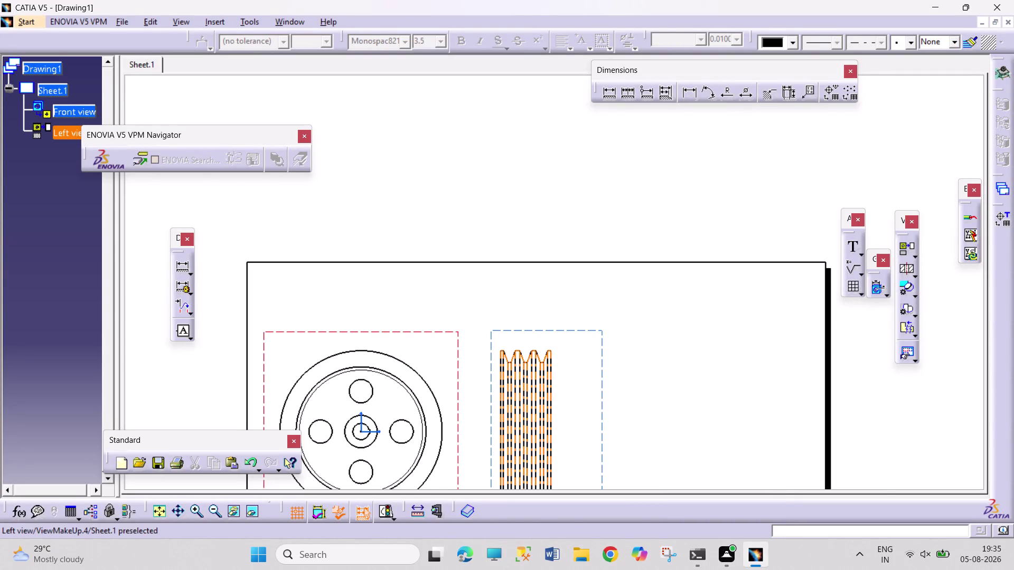
Cut section A-A vertically through the front view centre and place it right of the left view.
middle_drag(649, 431, 655, 312)
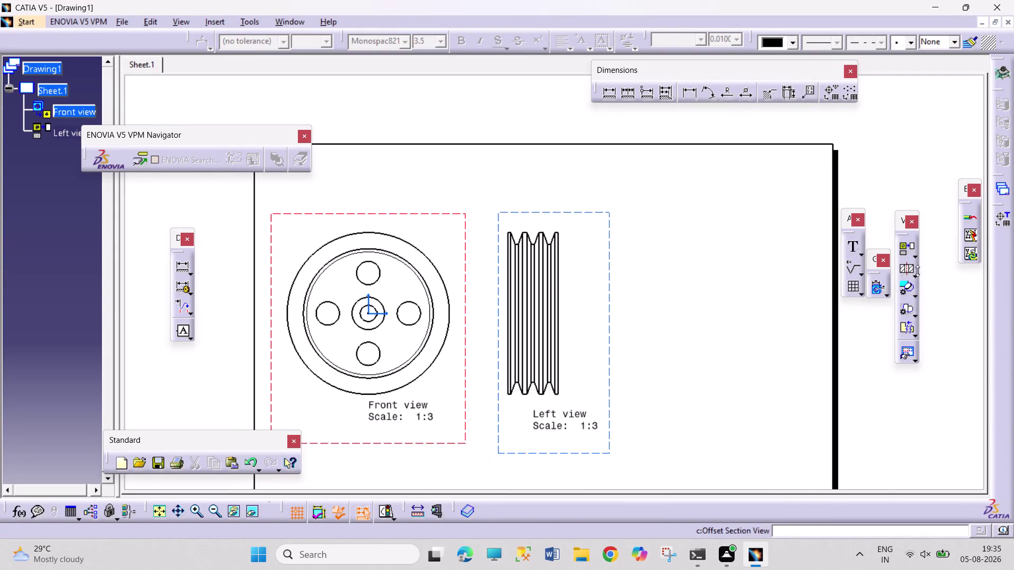
click(906, 268)
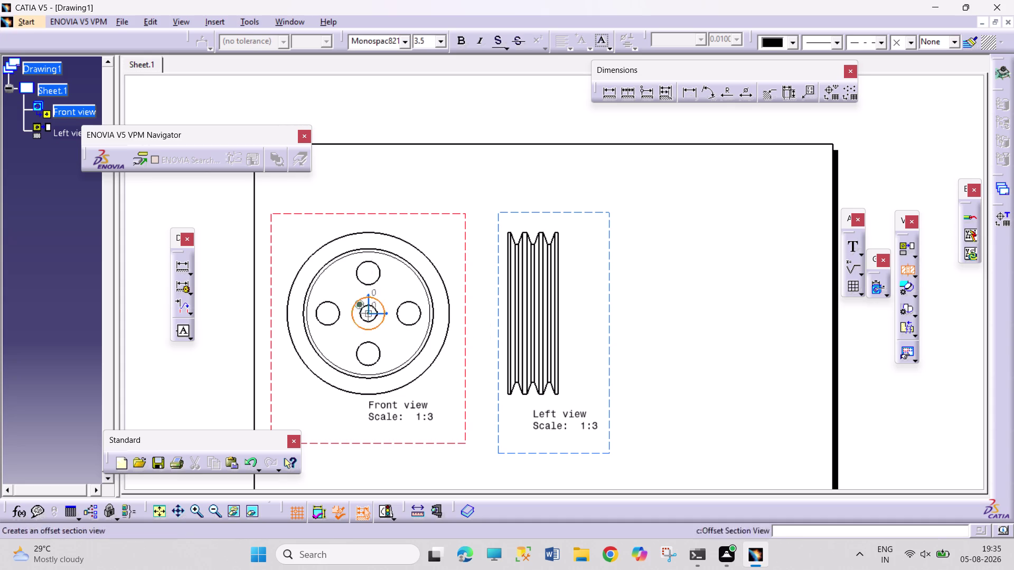
click(368, 184)
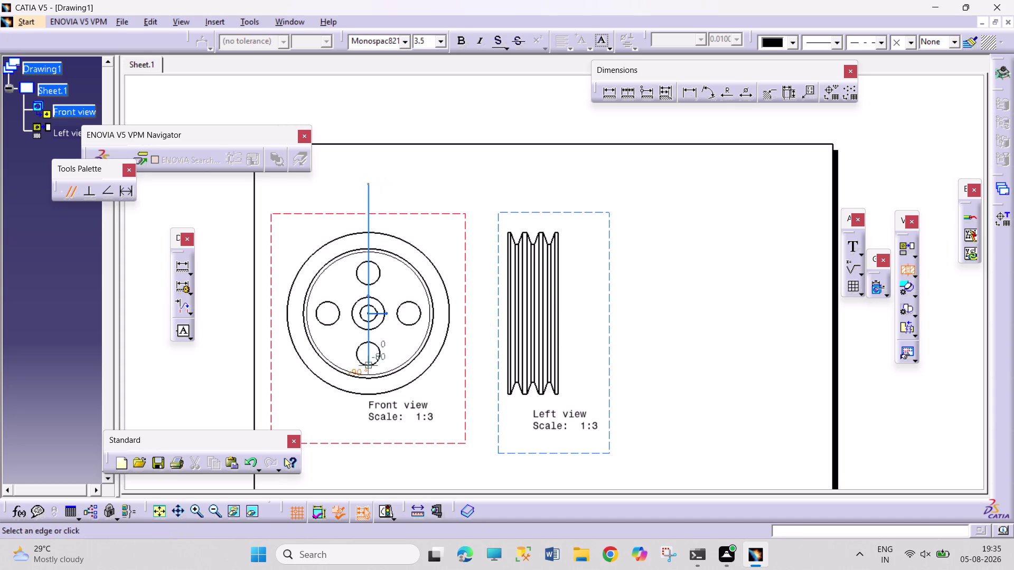
click(367, 438)
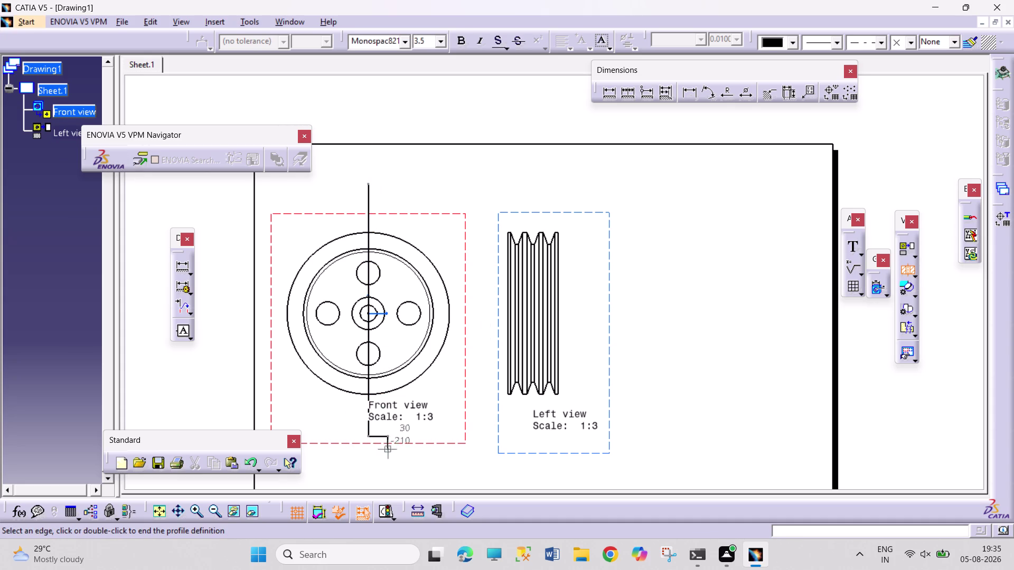
double_click(451, 451)
double_click(451, 450)
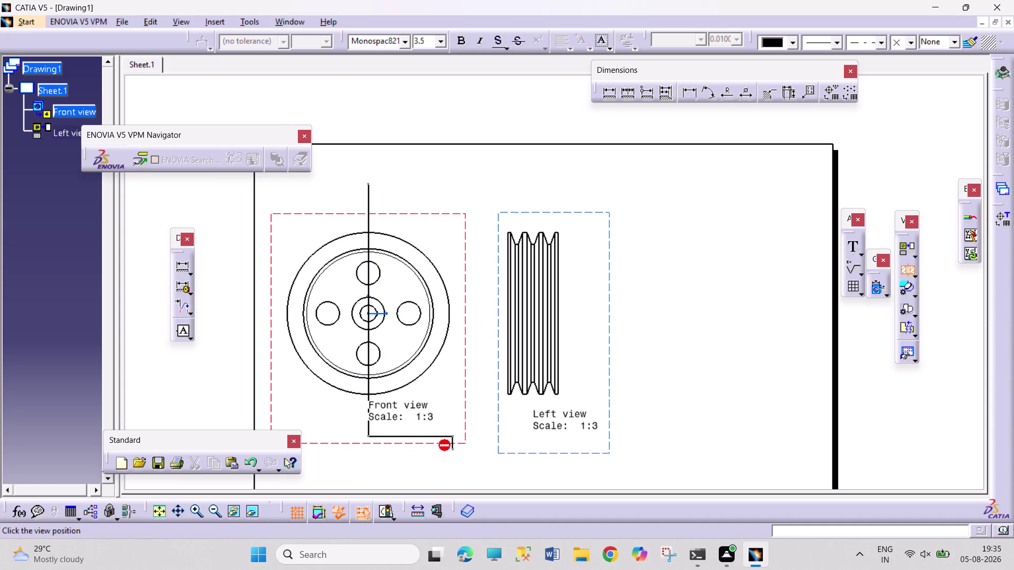
click(659, 446)
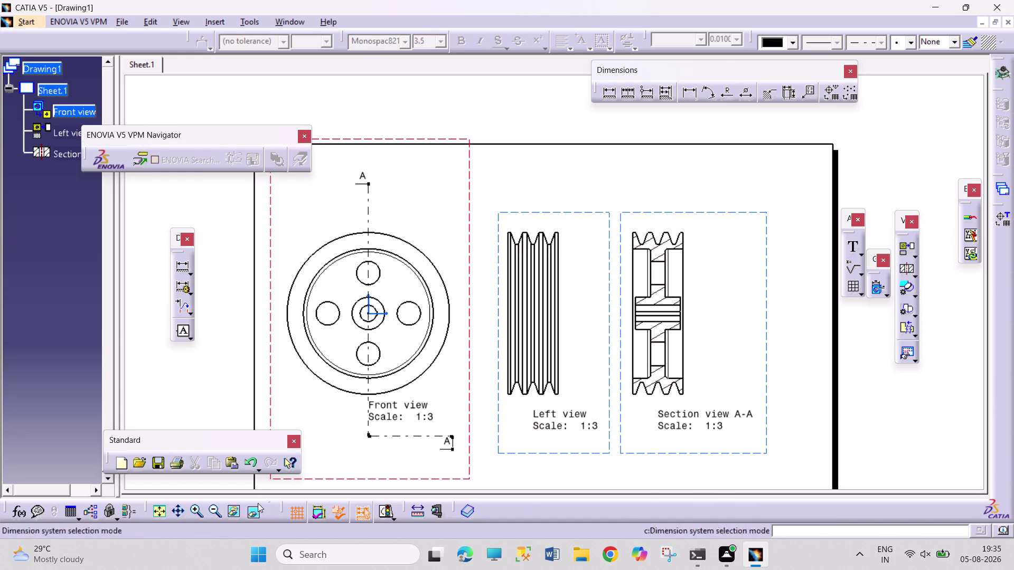
double_click(215, 513)
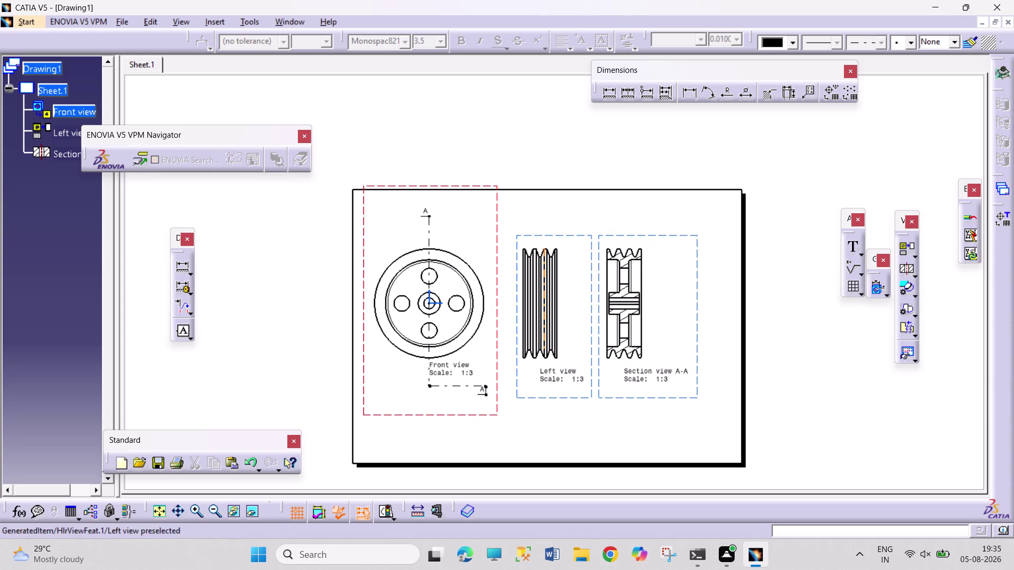
Nudge the left view and move section view A-A further right.
drag(553, 236, 553, 233)
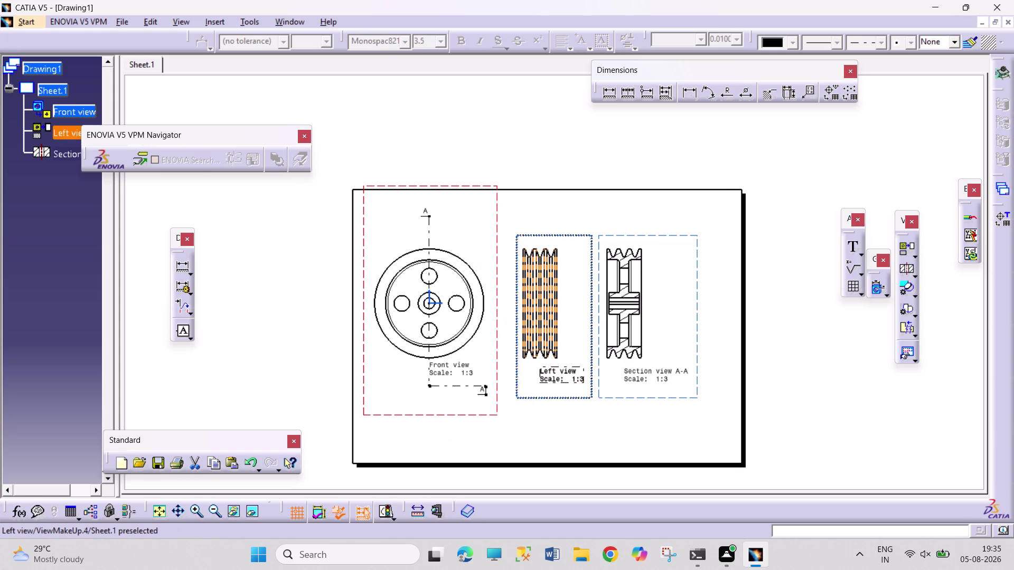
drag(553, 233, 555, 227)
drag(673, 235, 677, 230)
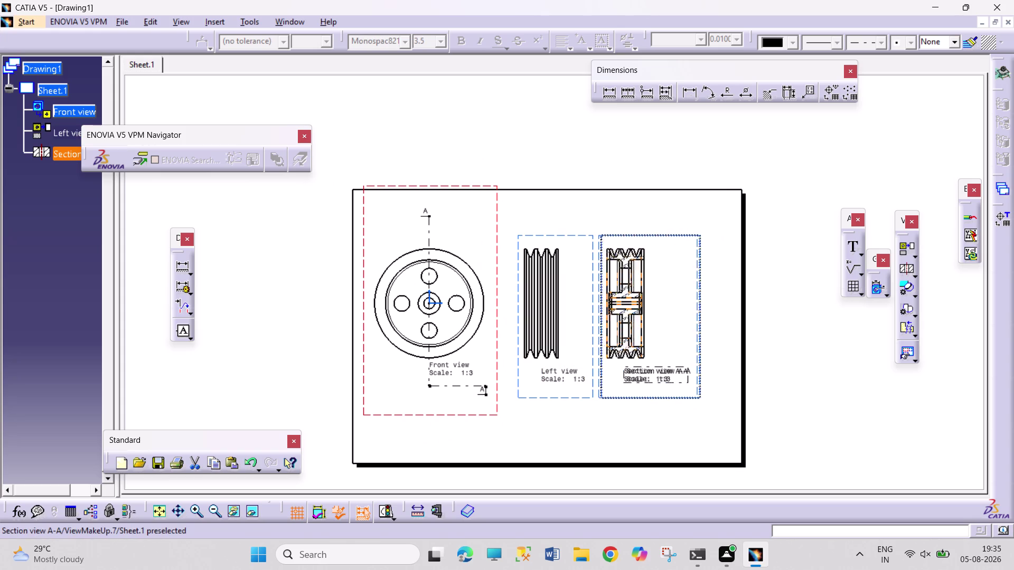
drag(677, 230, 700, 232)
click(811, 411)
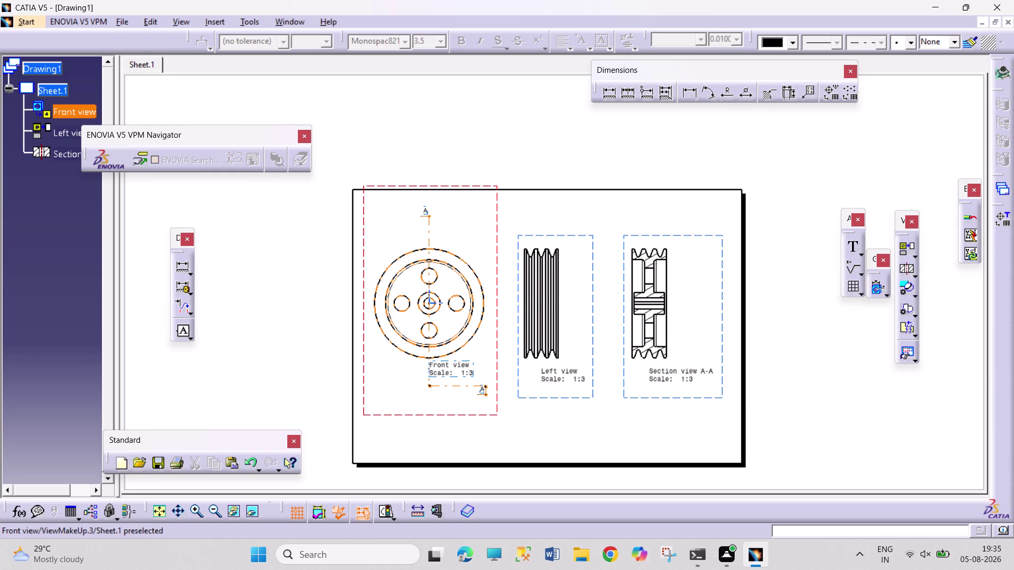
Raise the front view and reposition the A-A cutting line callout label.
drag(466, 182, 470, 173)
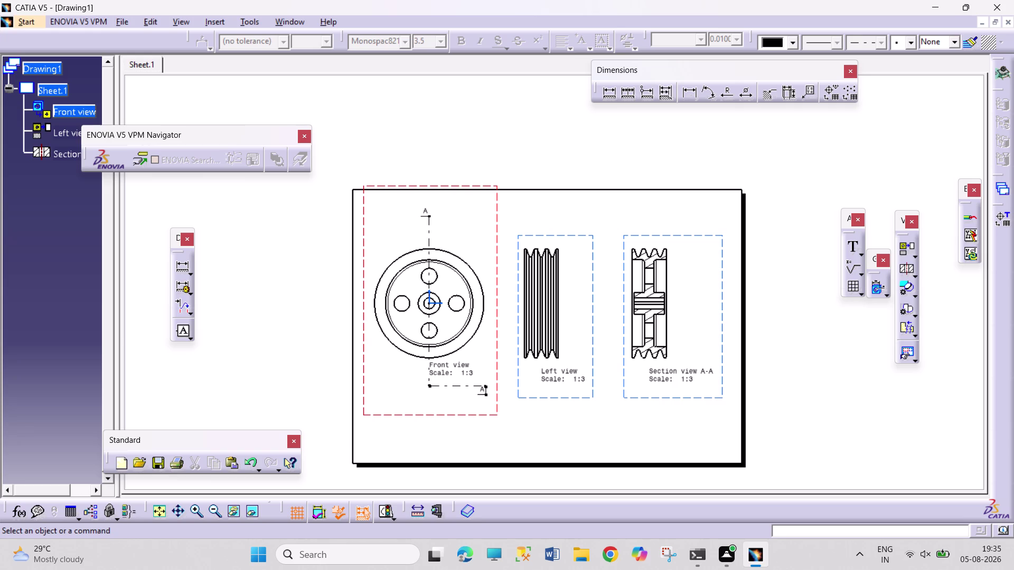
drag(461, 184, 464, 166)
drag(428, 194, 428, 208)
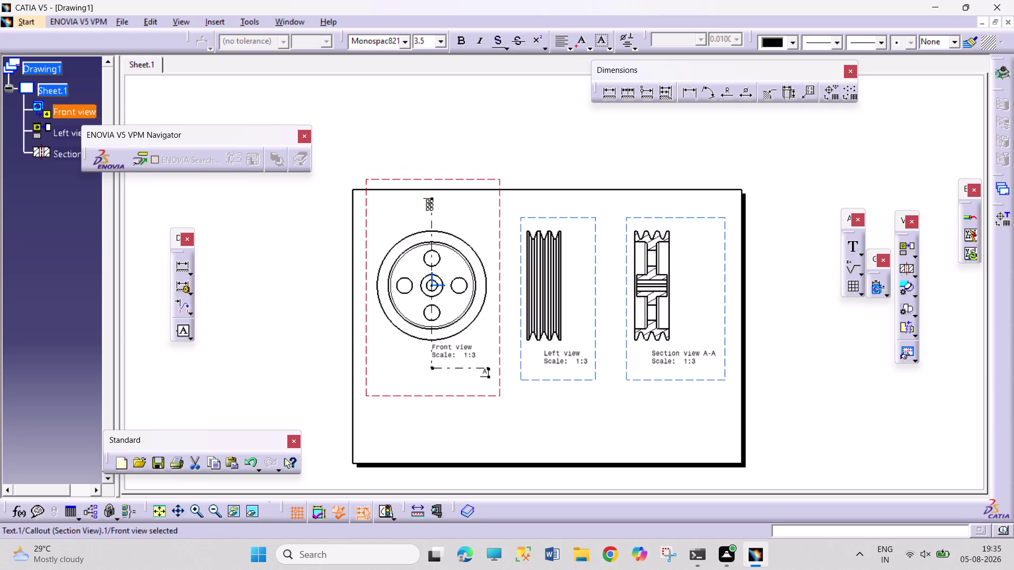
drag(427, 208, 427, 209)
click(553, 155)
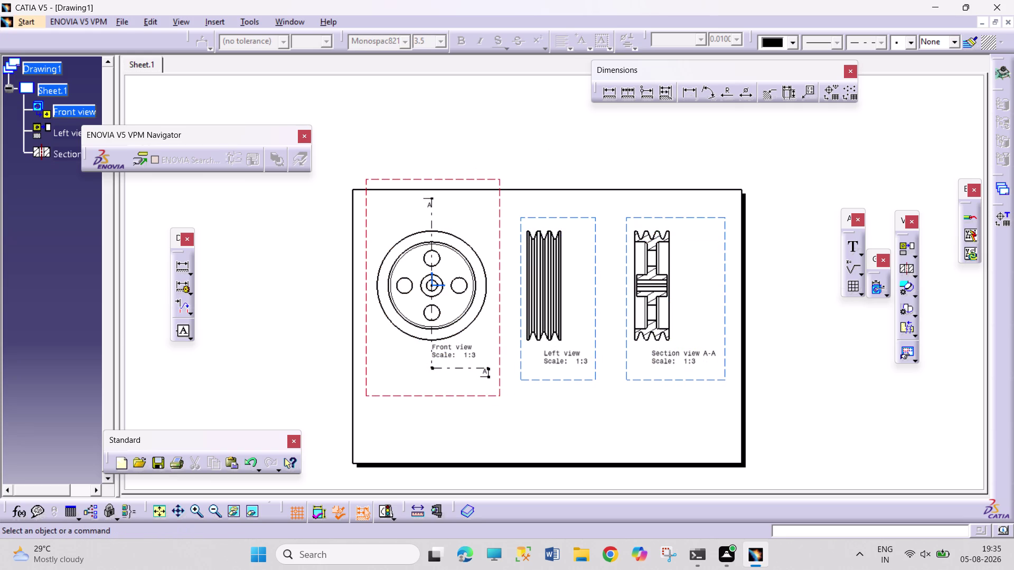
drag(430, 202, 430, 217)
click(569, 144)
drag(430, 196, 432, 209)
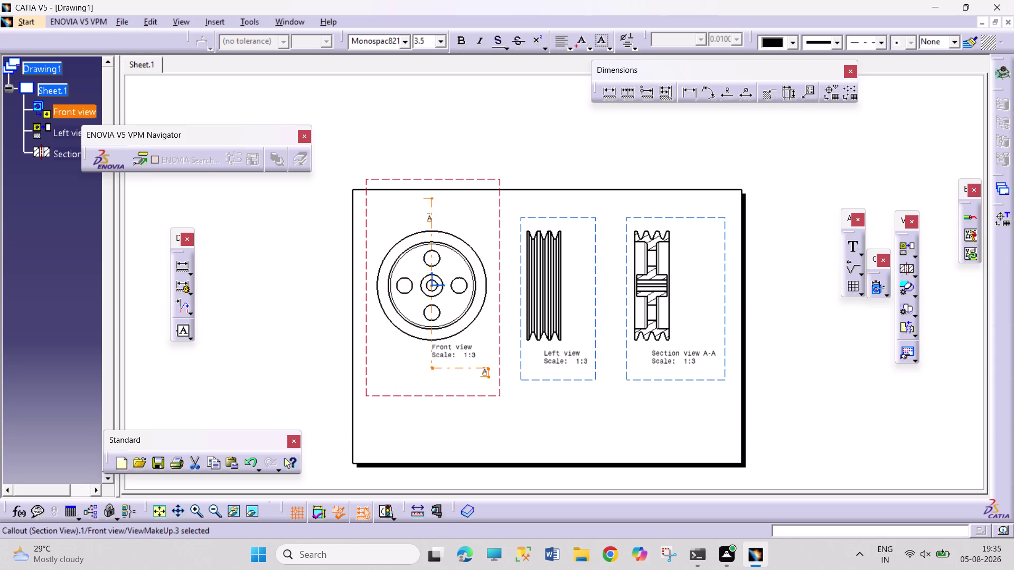
drag(433, 198, 432, 214)
drag(432, 214, 440, 208)
click(556, 134)
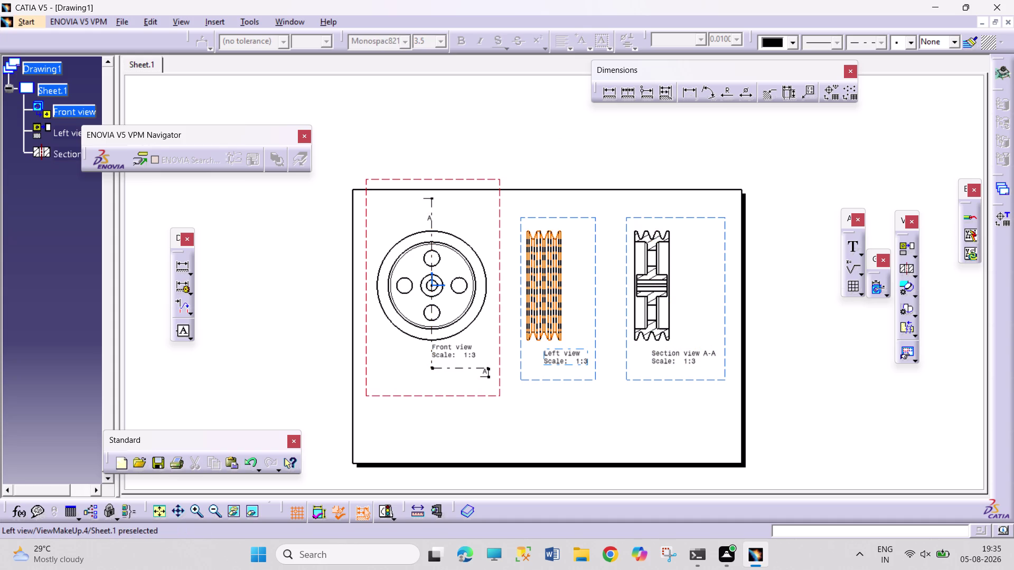
drag(490, 181, 490, 174)
click(603, 159)
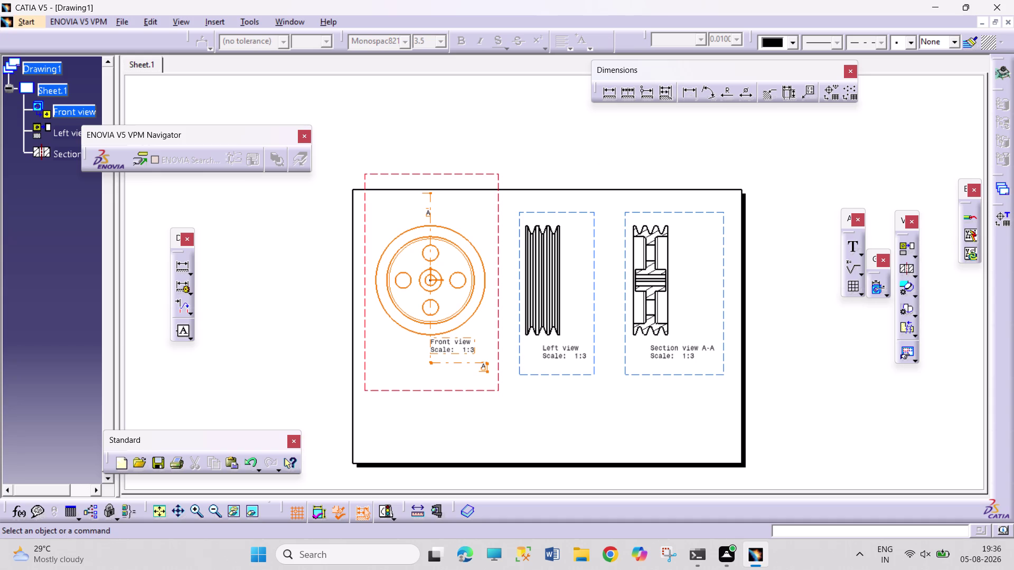
Undo repeatedly (Ctrl+Z) back to before section view A-A existed.
key(ctrl+z)
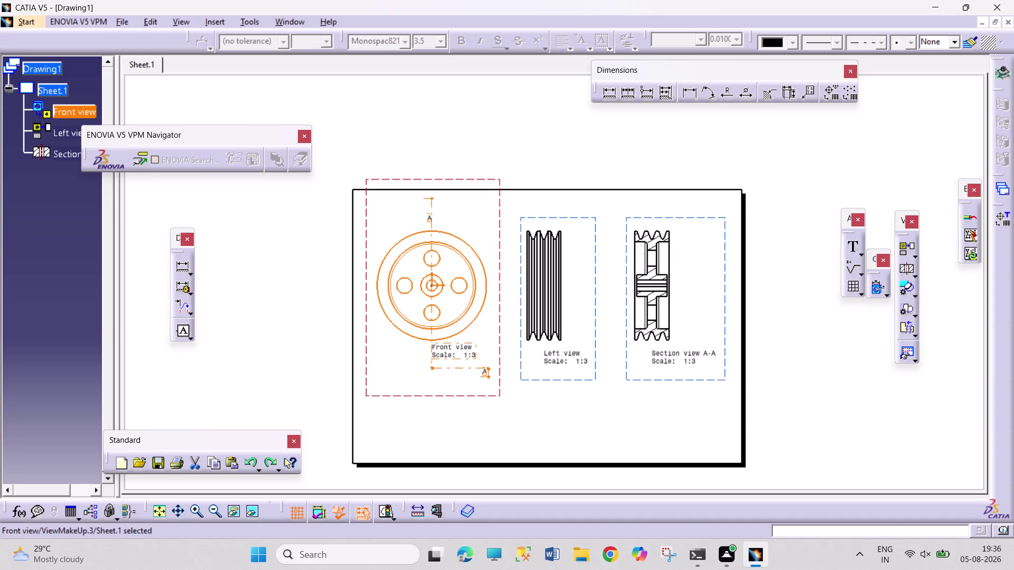
key(ctrl+z)
key(ctrl+z)
key(ctrl+z)
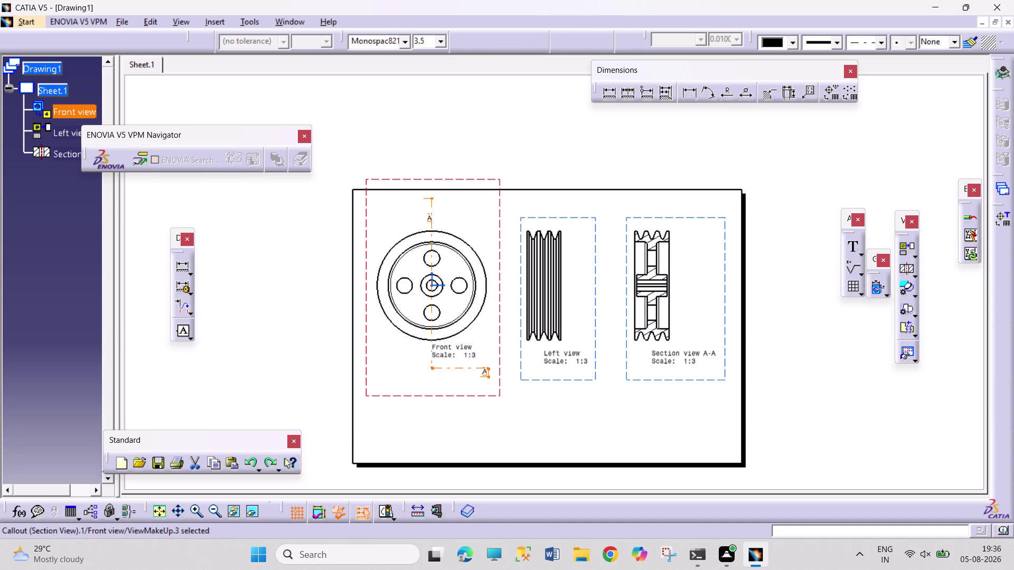
key(ctrl+z)
key(ctrl+z)
key(ctrl+z)
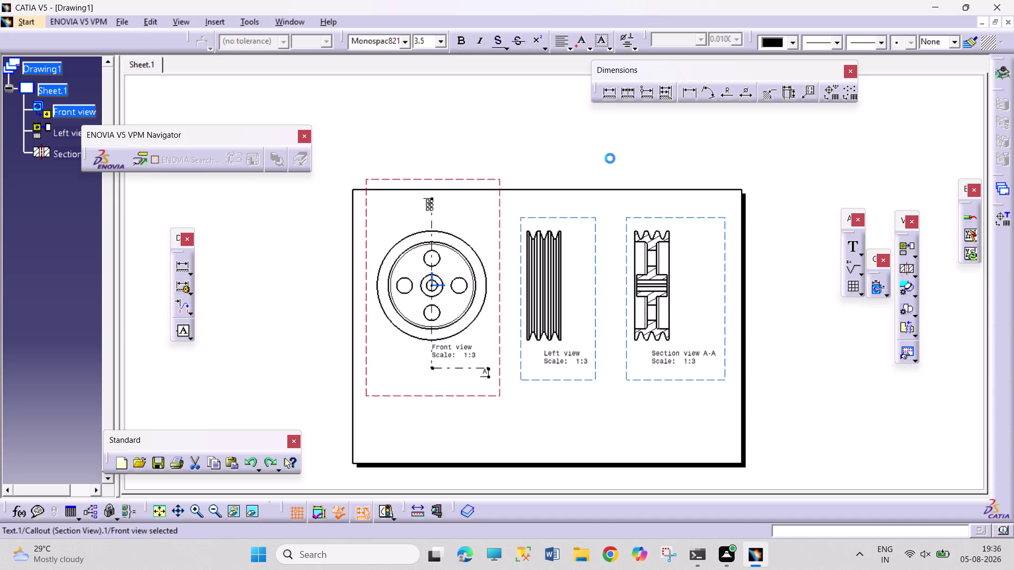
key(ctrl+z)
key(ctrl+z)
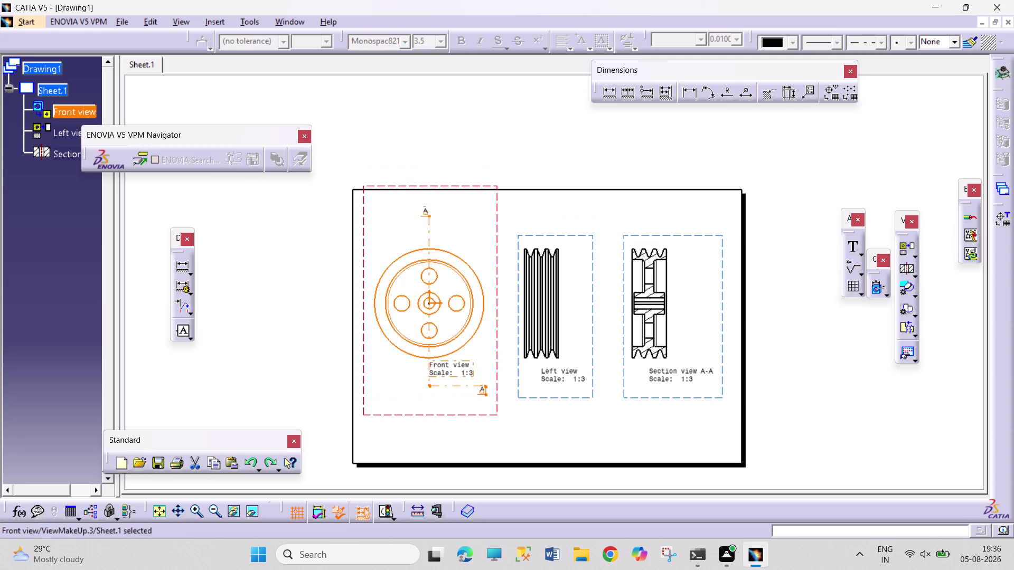
key(ctrl+z)
key(ctrl+z)
key(ctrl+z)
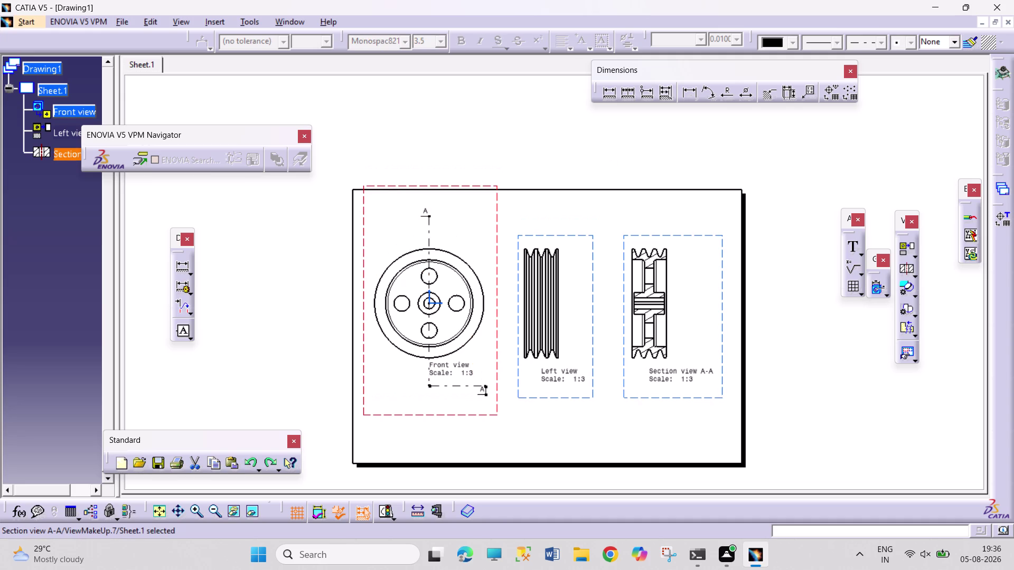
key(ctrl+z)
key(ctrl+z)
key(ctrl+z)
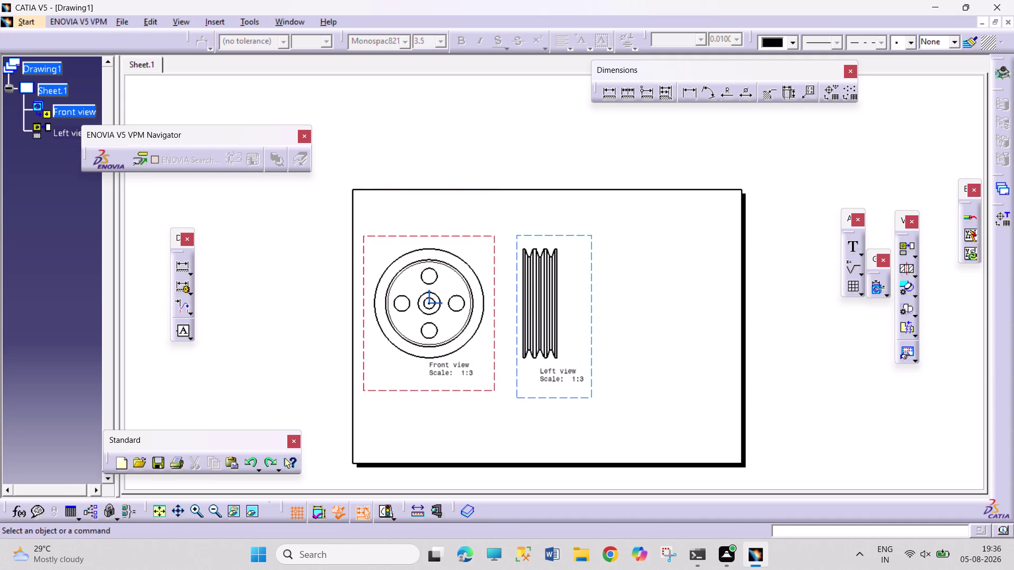
Move both views up, then redo the vertical A-A cut and place it beside the left view.
drag(465, 237, 464, 210)
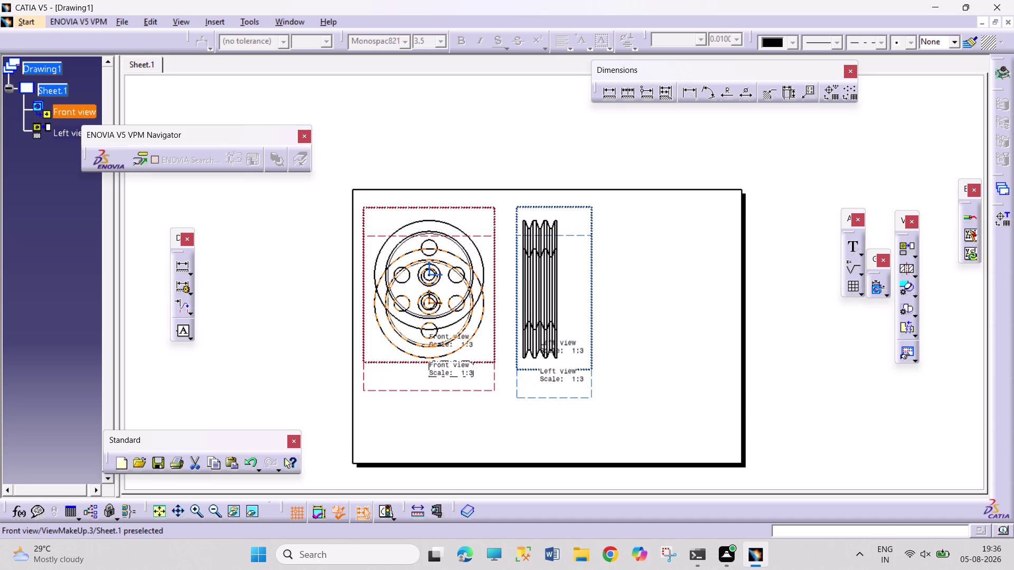
drag(464, 210, 464, 208)
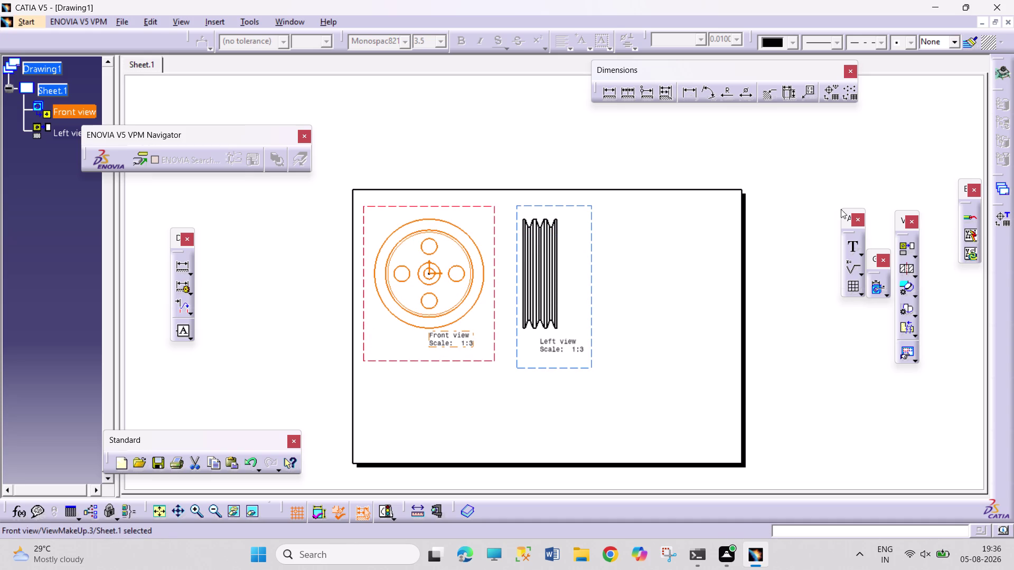
click(907, 266)
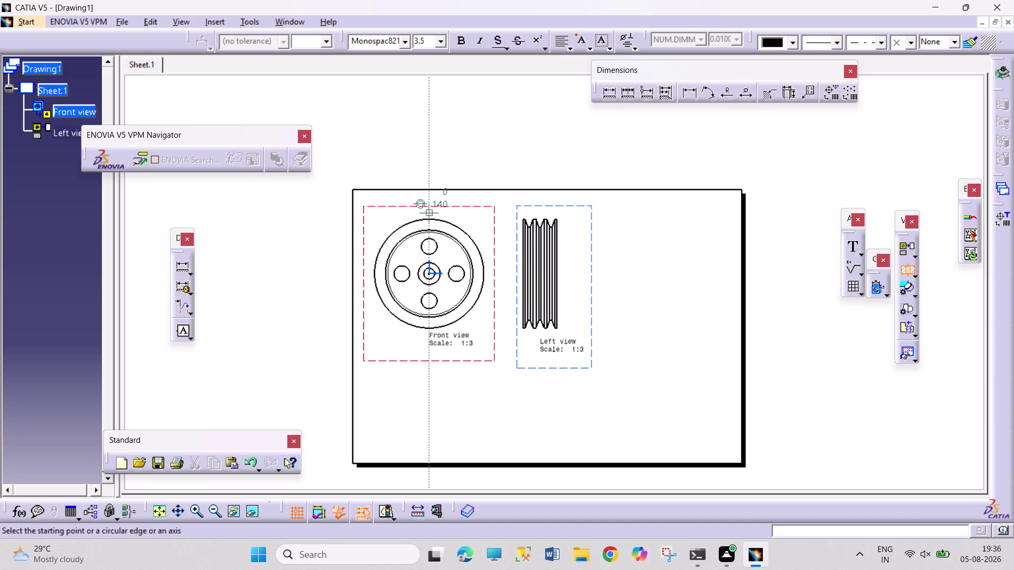
drag(431, 211, 432, 216)
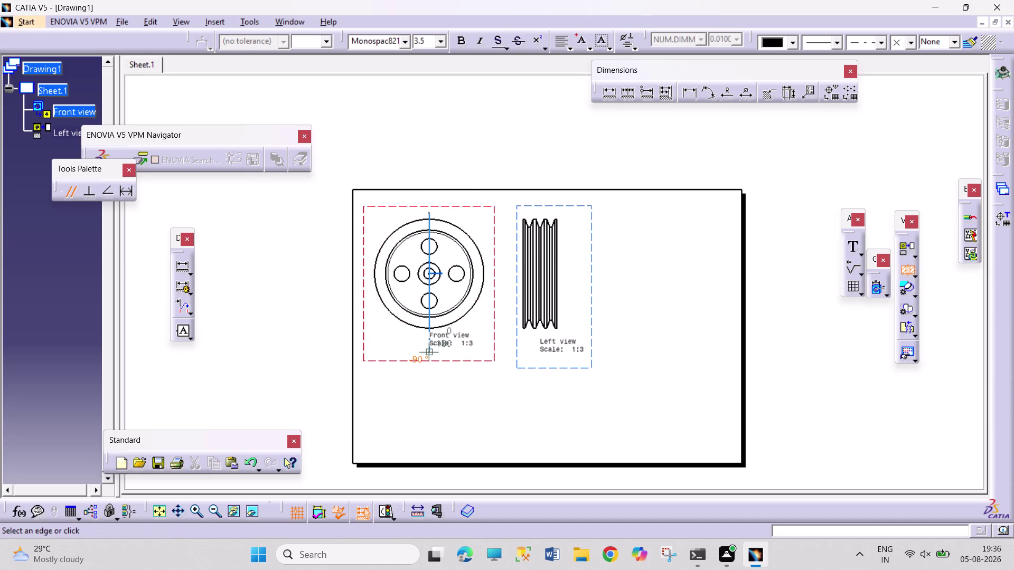
drag(428, 346, 435, 349)
double_click(474, 353)
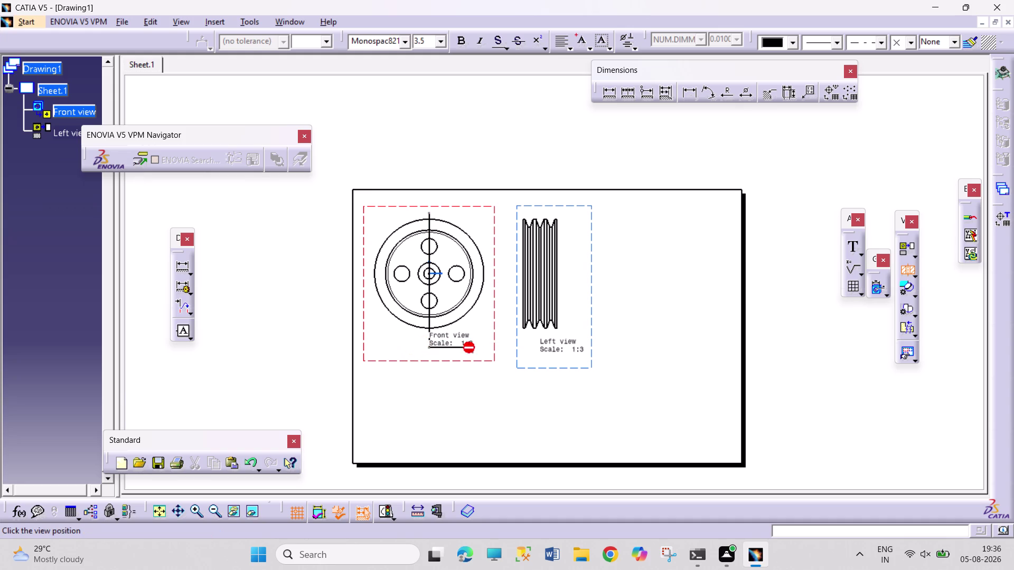
click(475, 353)
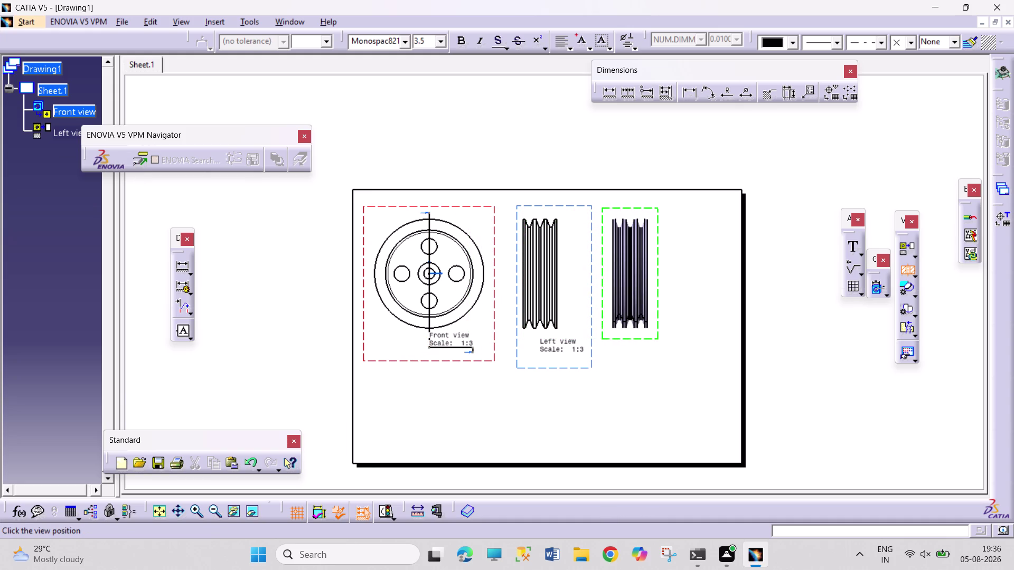
click(649, 293)
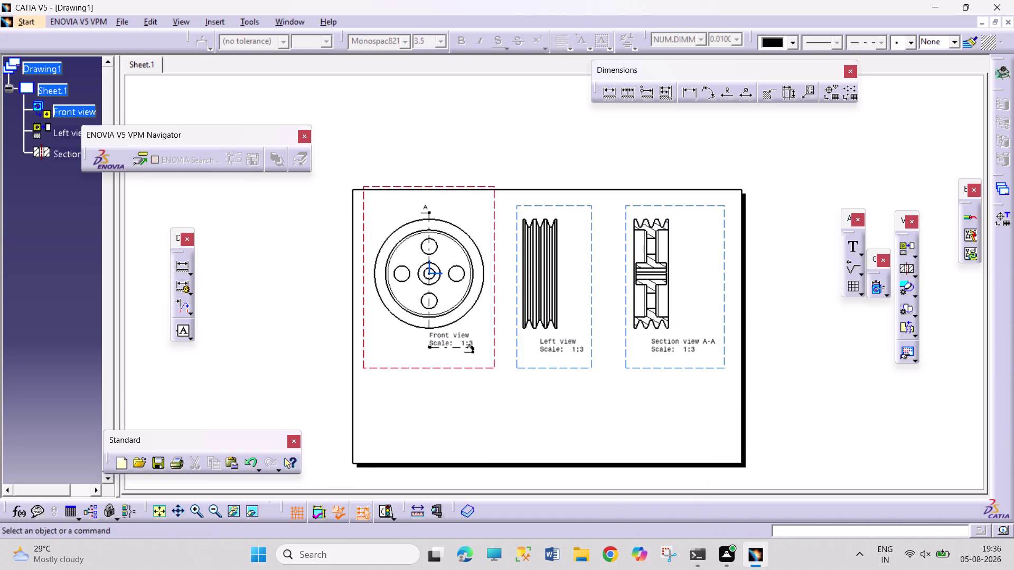
click(800, 343)
right_click(558, 205)
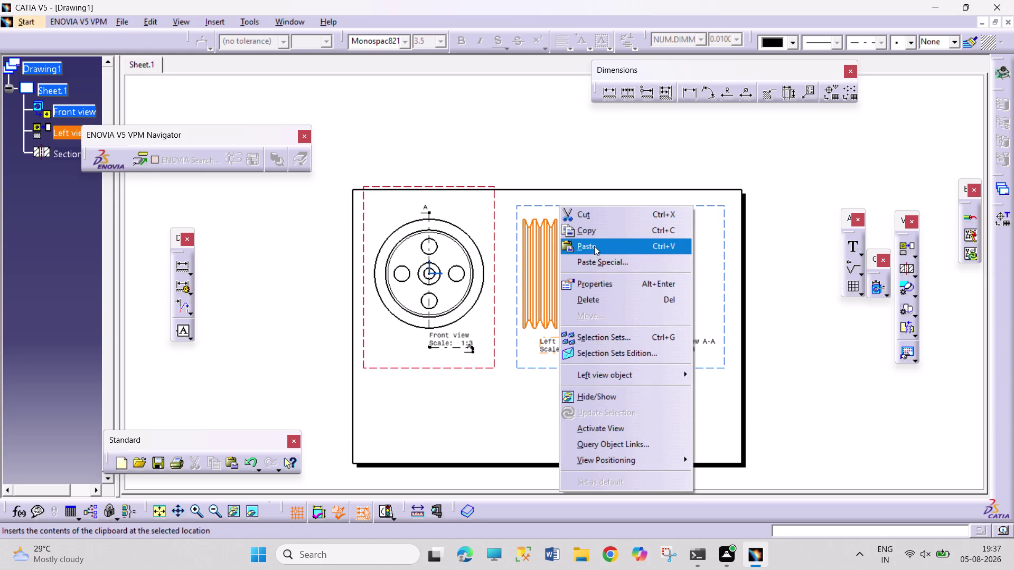
Paste section view A-A and drag it next to the front view.
click(606, 211)
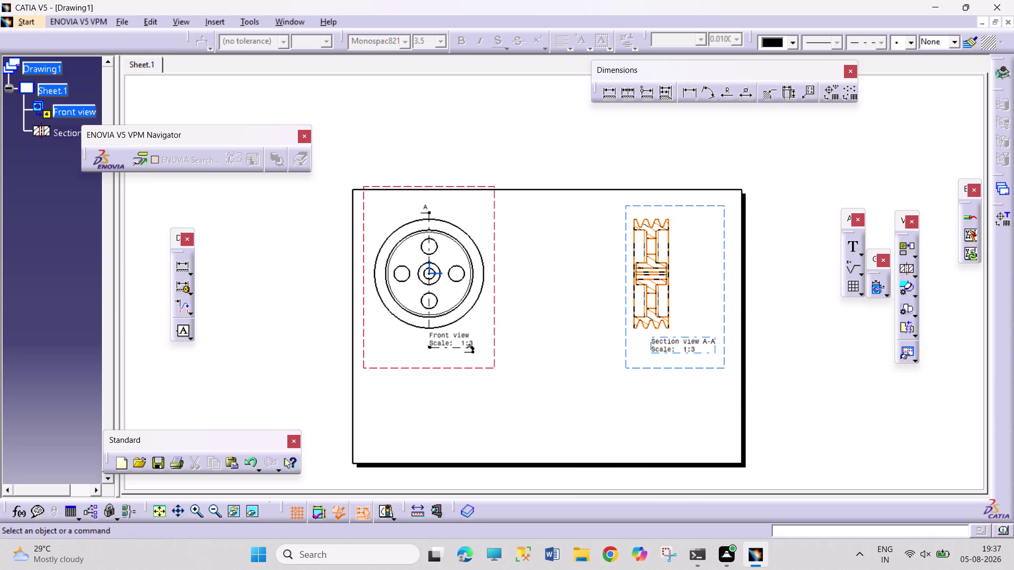
drag(626, 254, 524, 242)
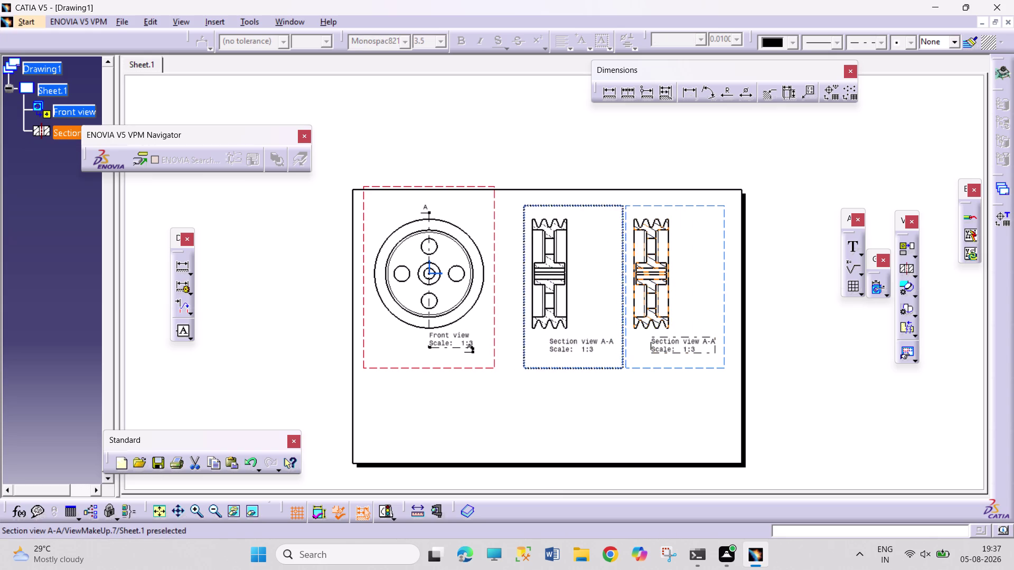
drag(524, 242, 510, 239)
click(655, 152)
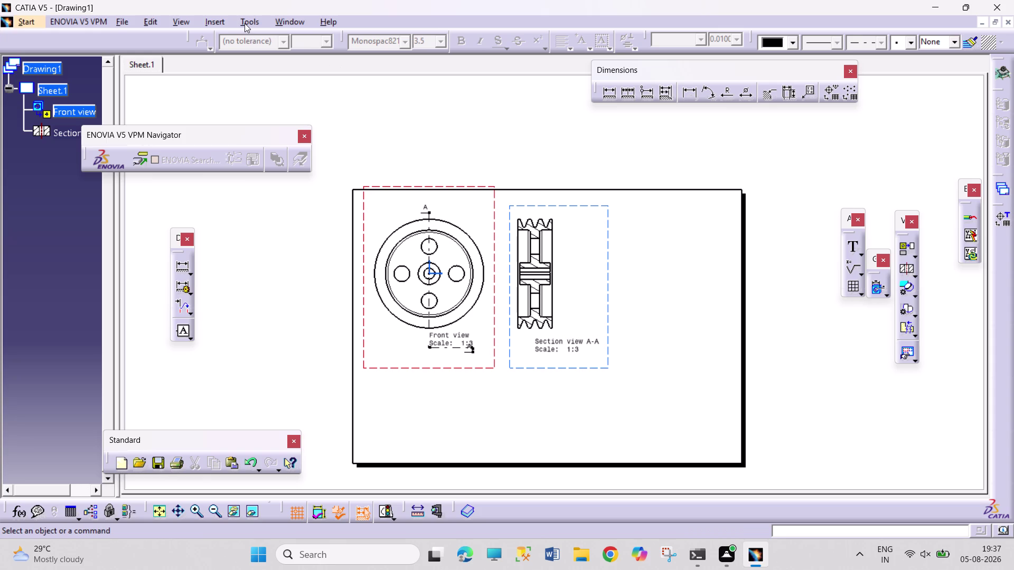
click(904, 248)
click(439, 407)
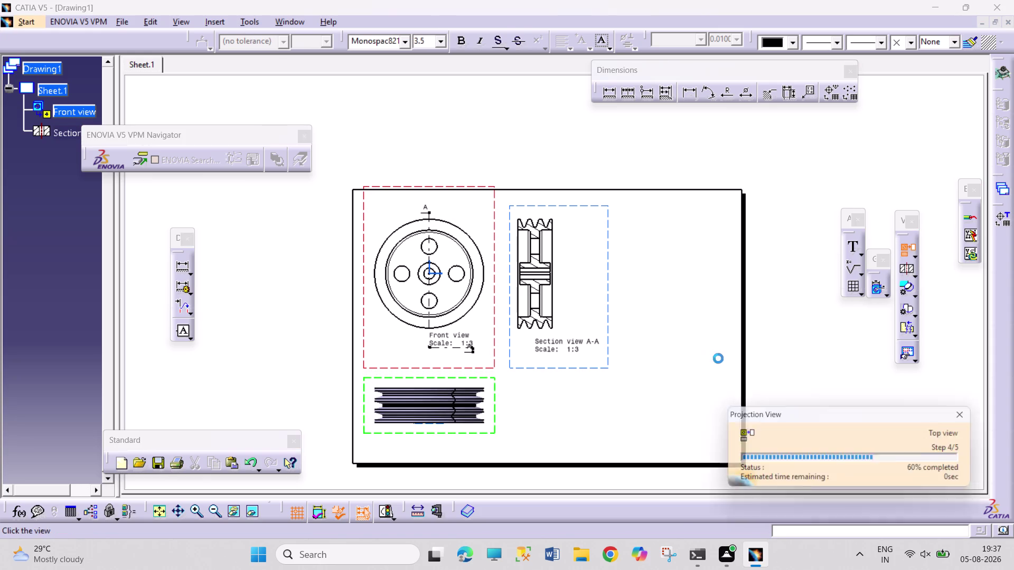
Place the projected top view of the pulley below the front view.
click(807, 381)
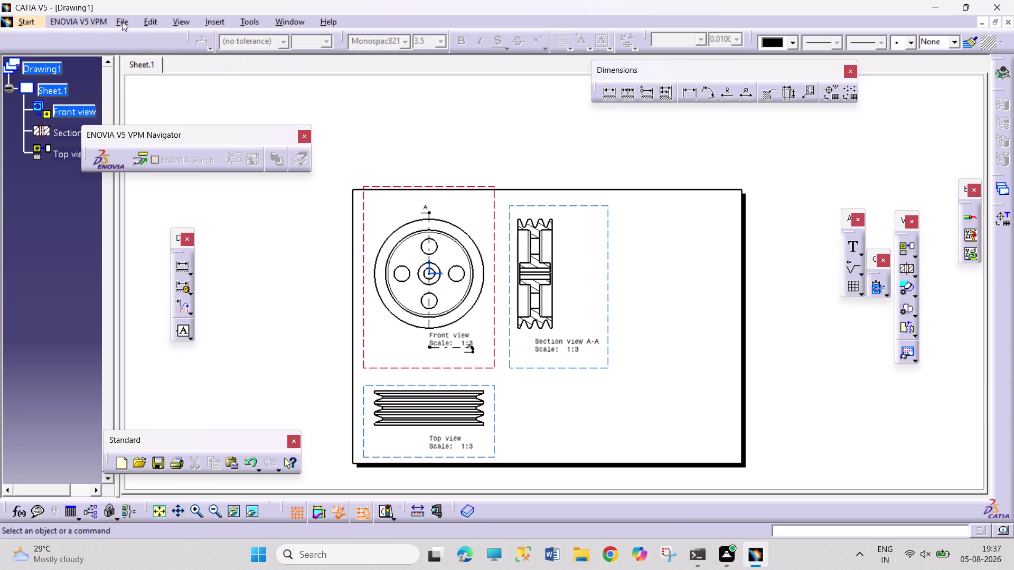
click(153, 19)
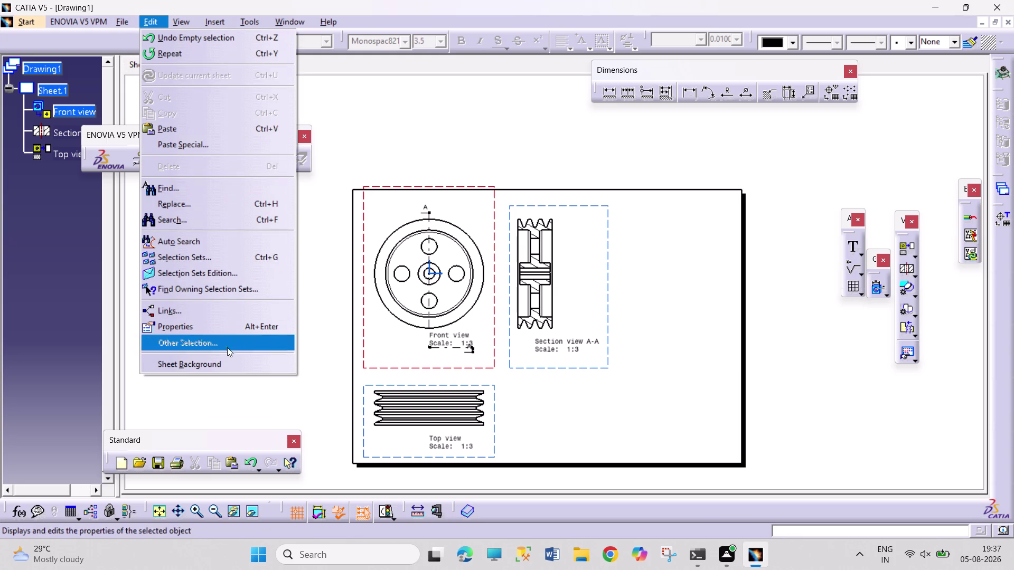
In Sheet Background, create the Drawing Titleblock Sample 1 frame and title block.
click(227, 359)
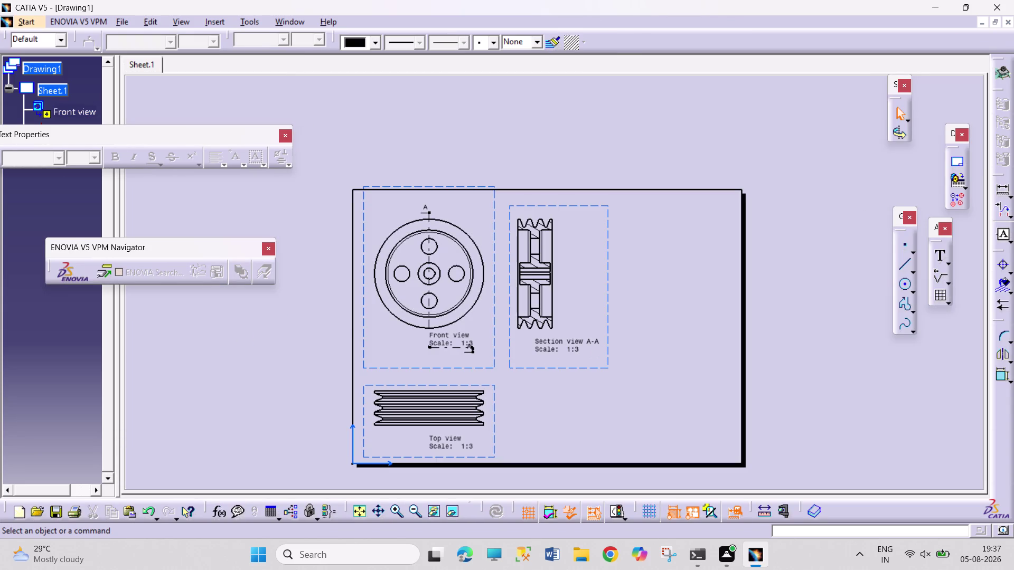
click(954, 163)
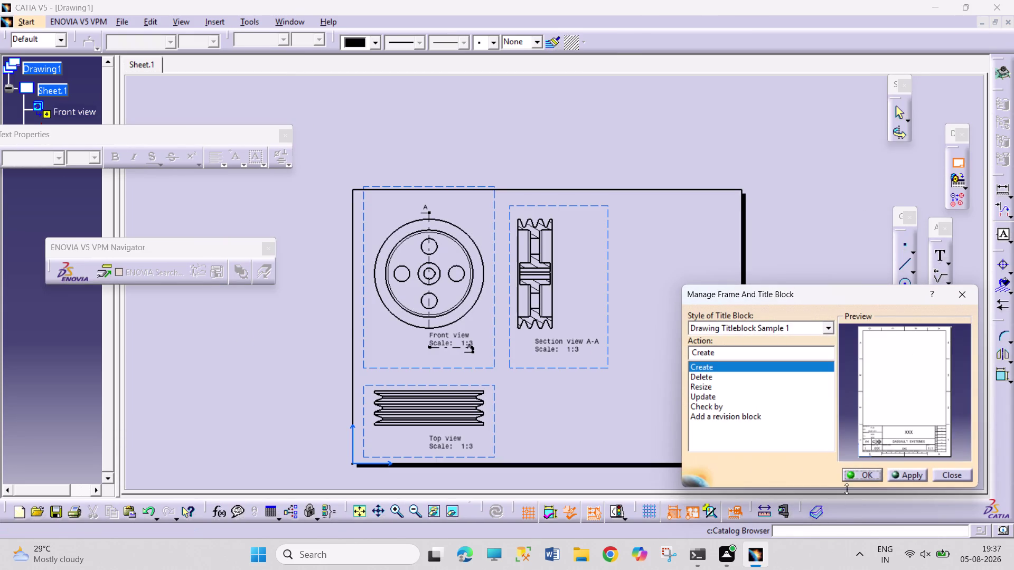
click(851, 471)
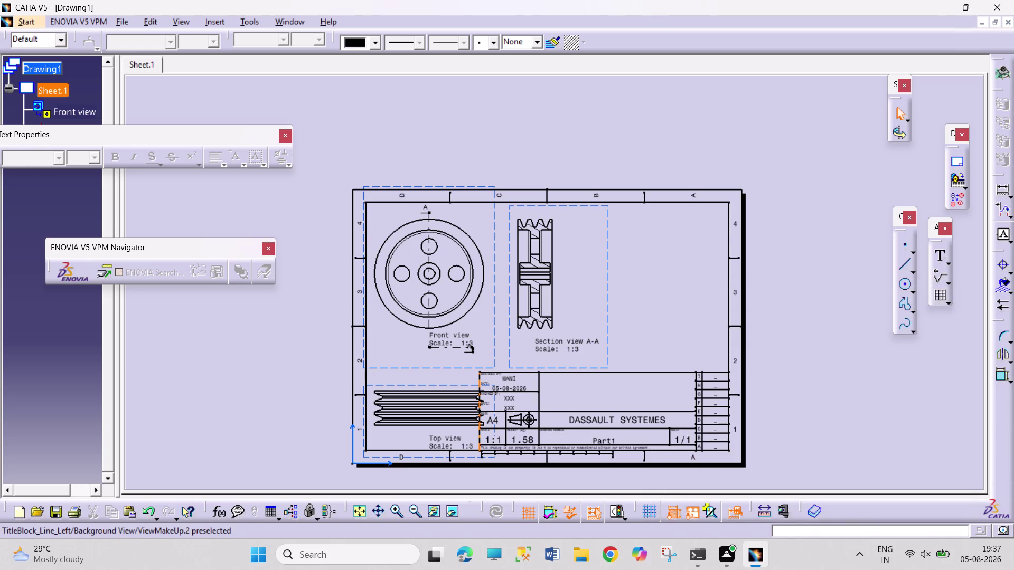
click(427, 368)
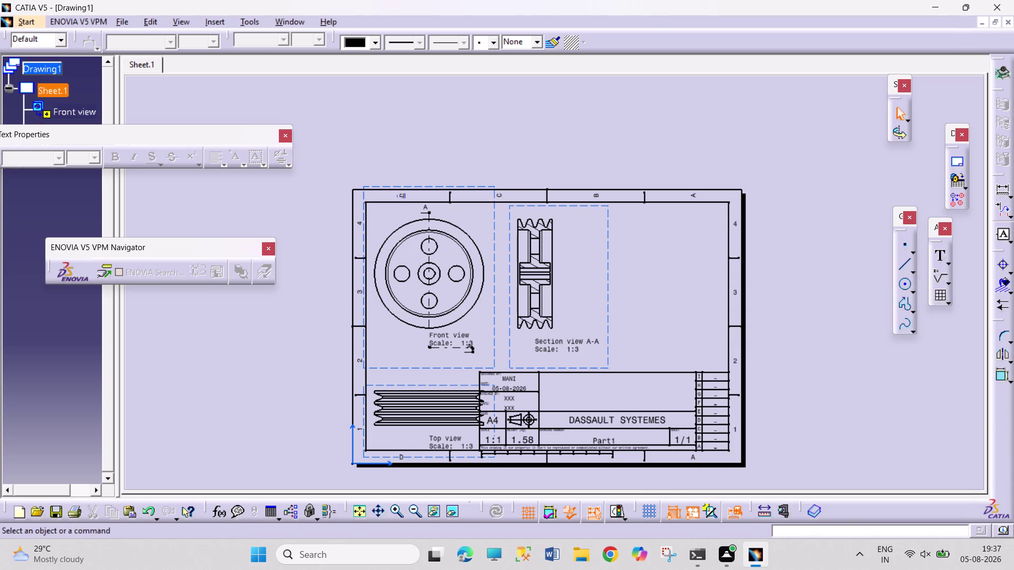
double_click(510, 380)
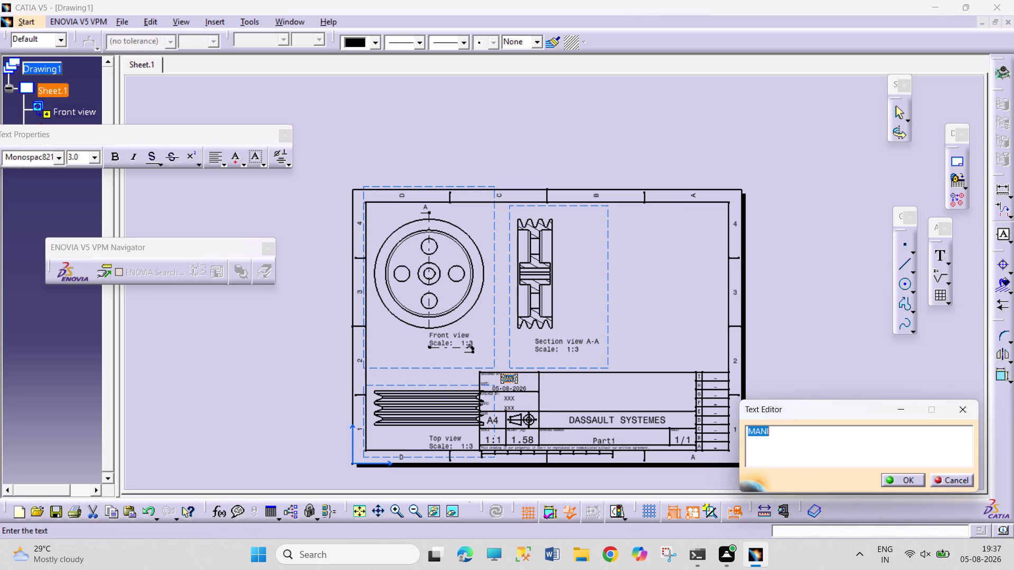
Enter 'P RAVEEN KUMAR' as the author name in the title block.
text(P)
text(RAVEEN)
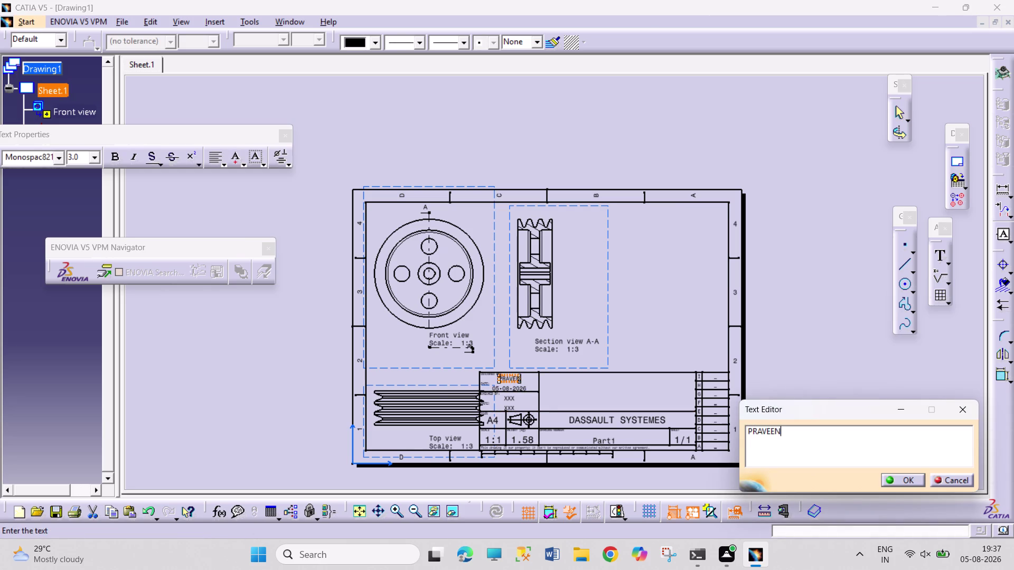
key(space)
text(KUMAR)
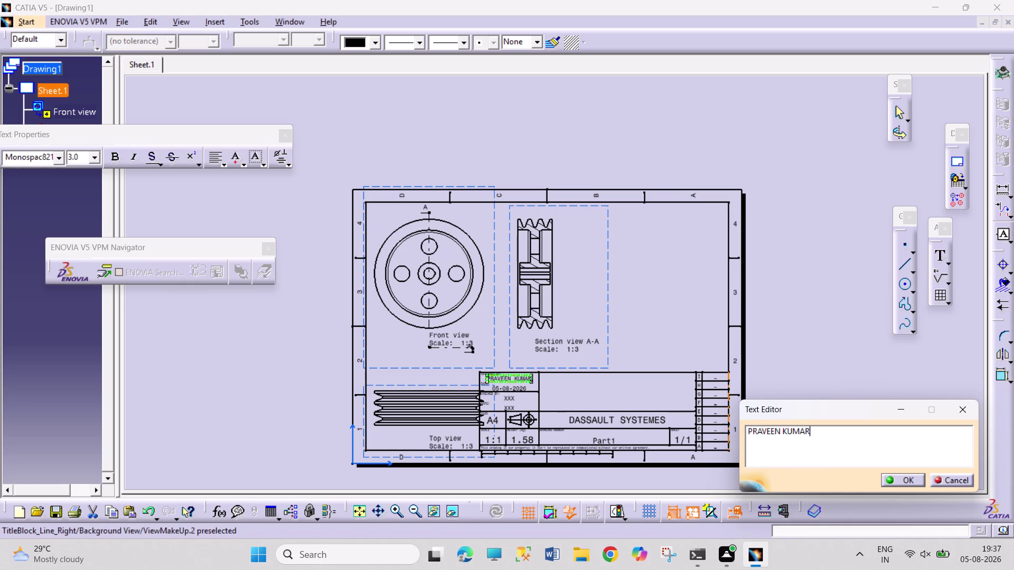
click(894, 478)
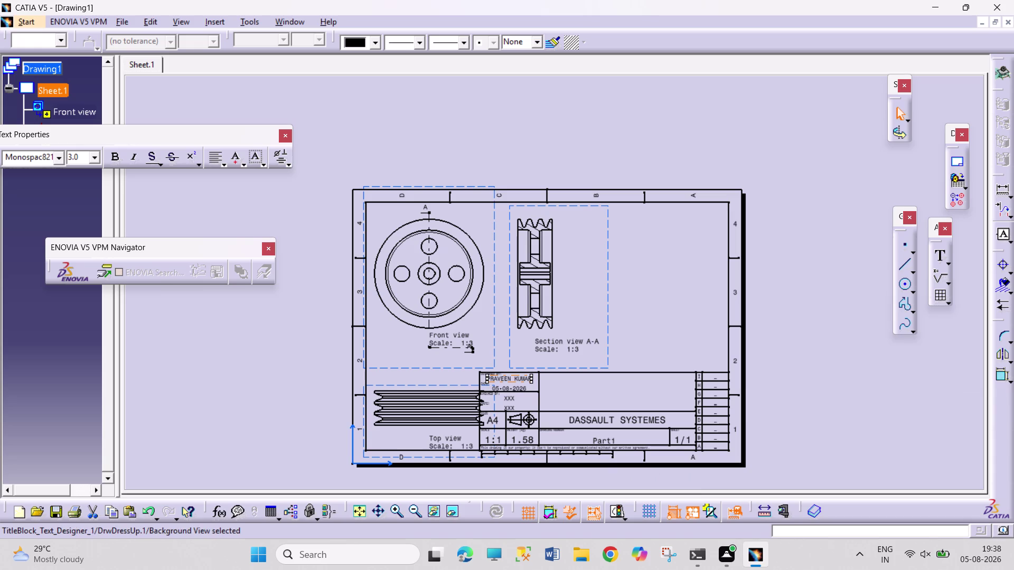
Try editing the title block's title text, deleting the stray typed characters.
double_click(600, 387)
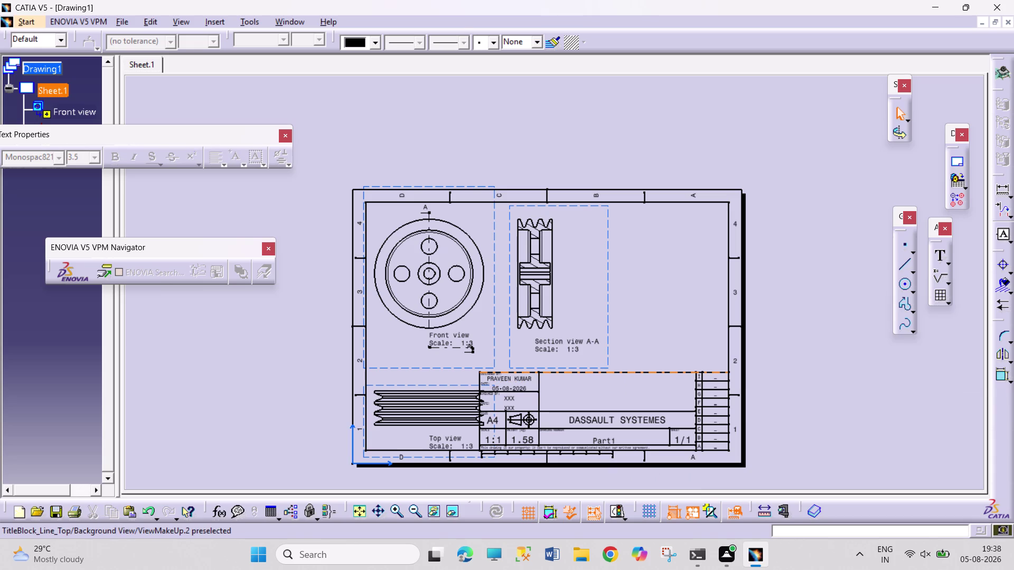
double_click(653, 322)
key(Escape)
key(Escape)
key(Escape)
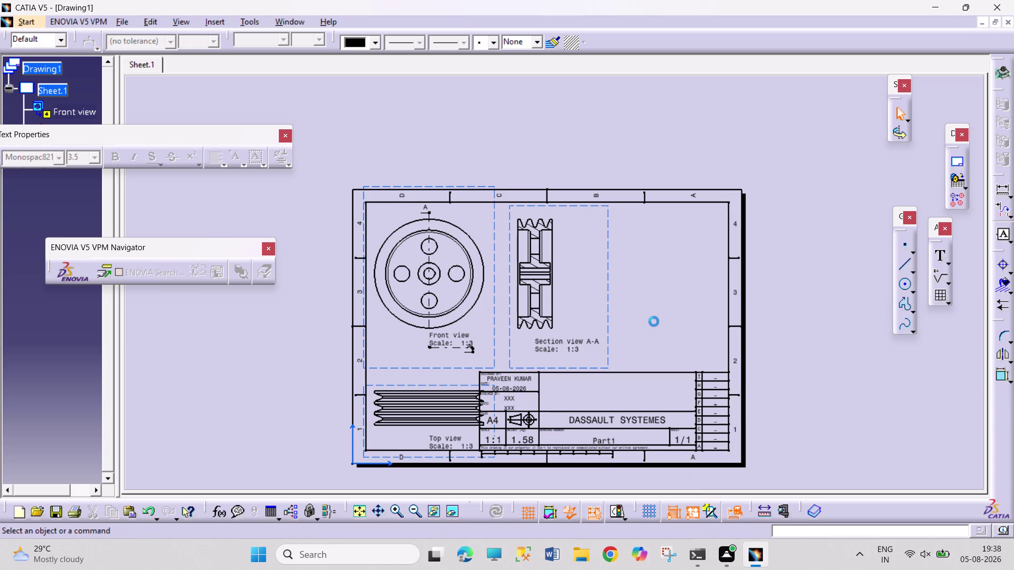
key(Escape)
double_click(617, 389)
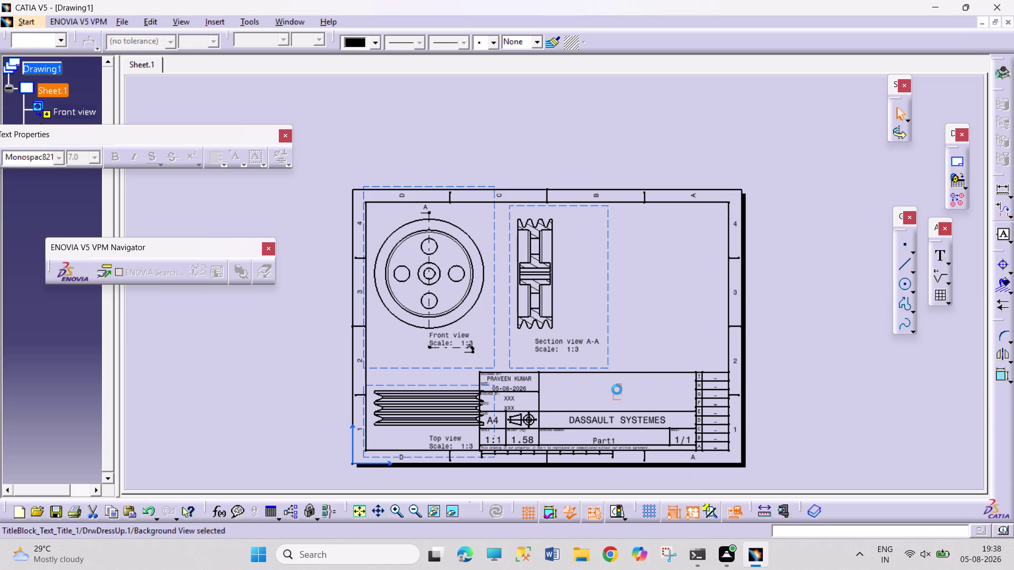
triple_click(617, 389)
triple_click(616, 389)
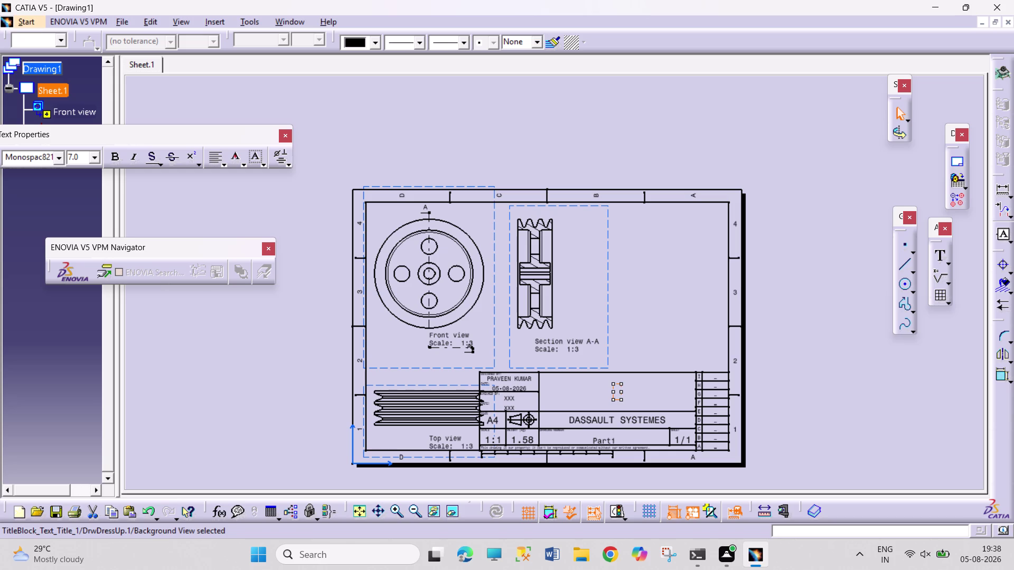
triple_click(617, 389)
text(XX)
key(BackSpace)
key(BackSpace)
text(UU)
key(BackSpace)
key(BackSpace)
key(BackSpace)
key(Escape)
key(Escape)
key(Escape)
key(Escape)
key(Escape)
key(Escape)
key(Escape)
key(Escape)
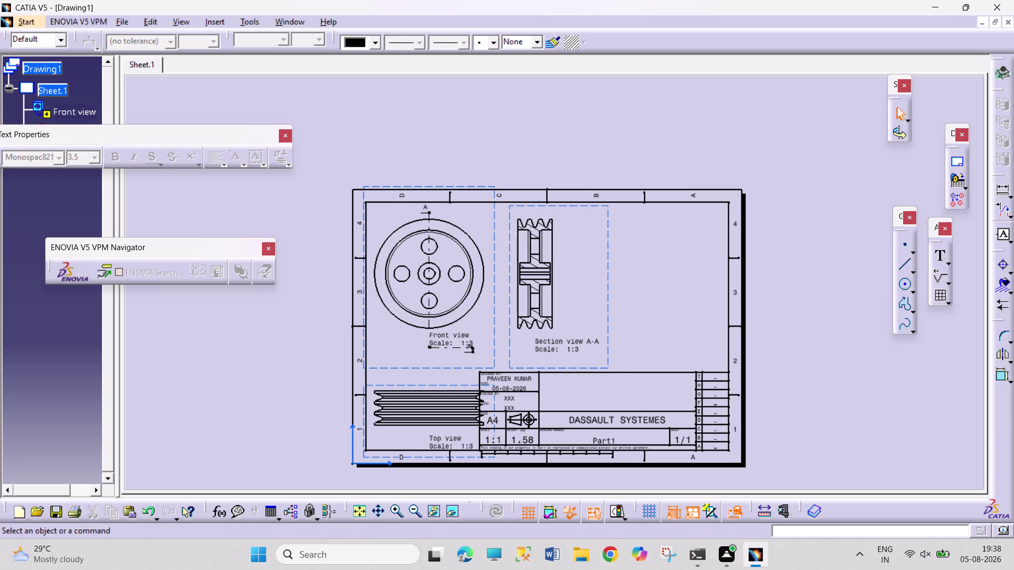
Reselect the title text, then cancel editing it.
triple_click(619, 391)
triple_click(619, 392)
triple_click(619, 391)
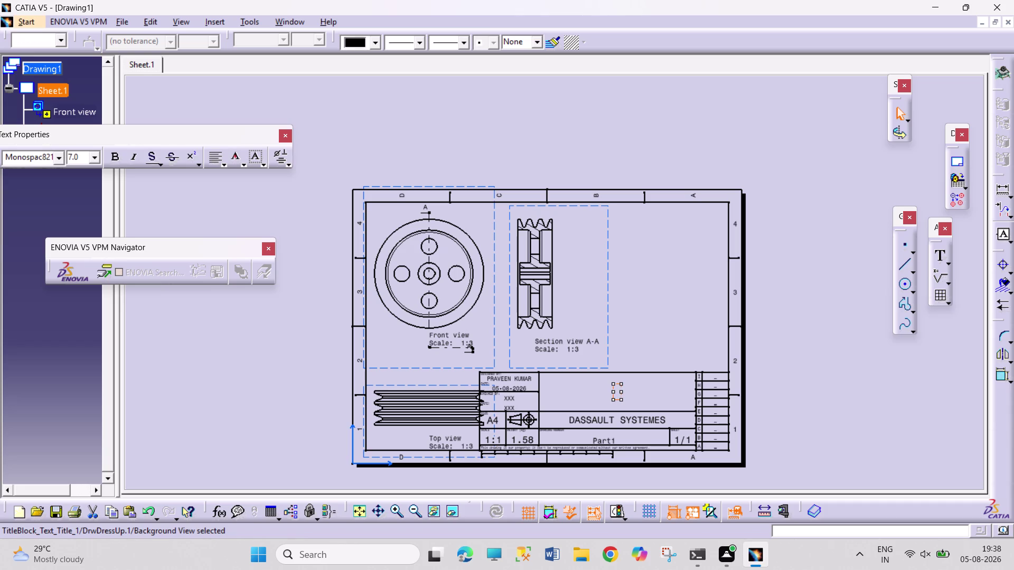
key(Escape)
key(Escape)
key(Escape)
key(Escape)
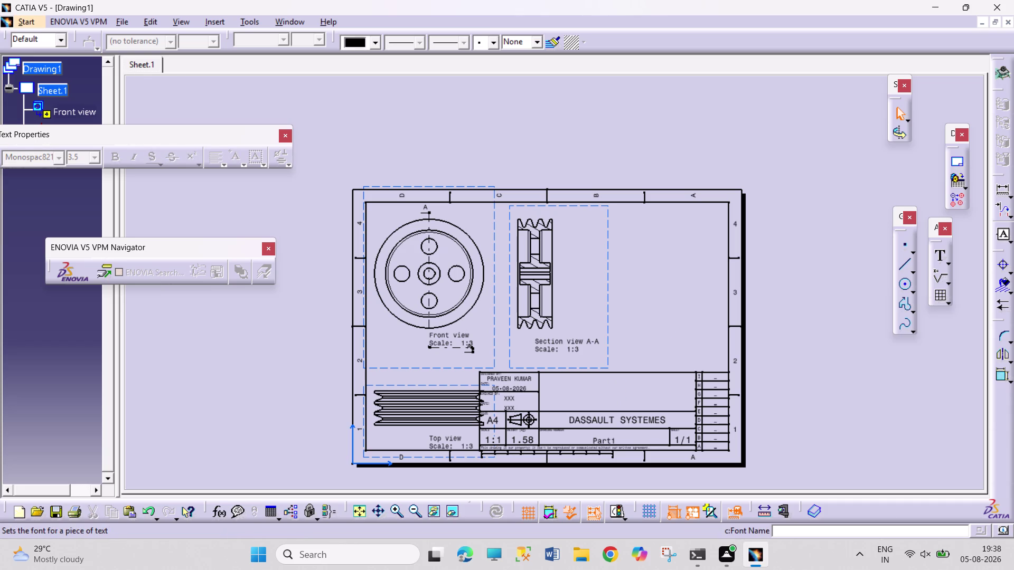
right_click(51, 72)
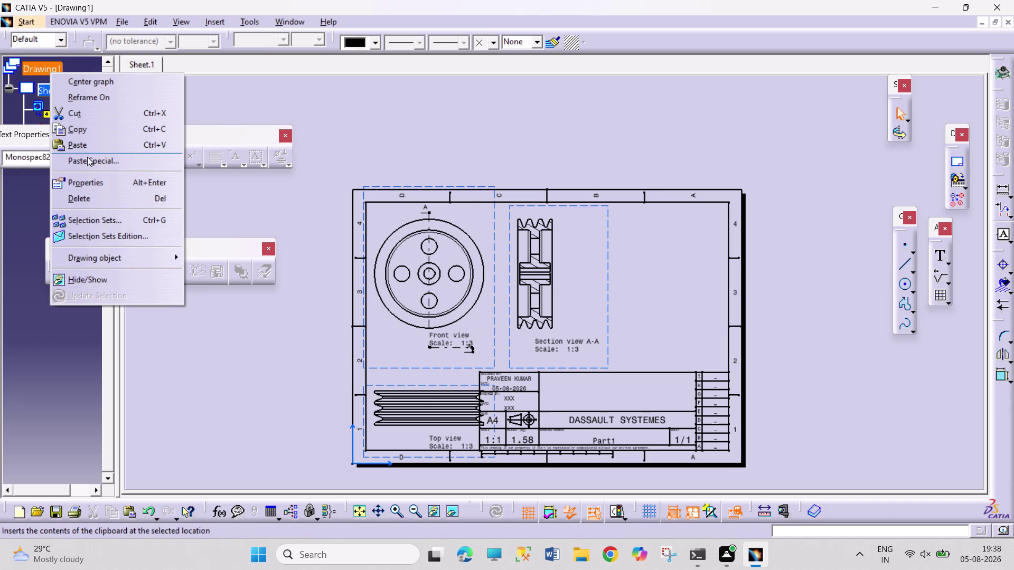
Browse the context menu actions for the drawing and sheet in the tree.
click(271, 99)
right_click(52, 89)
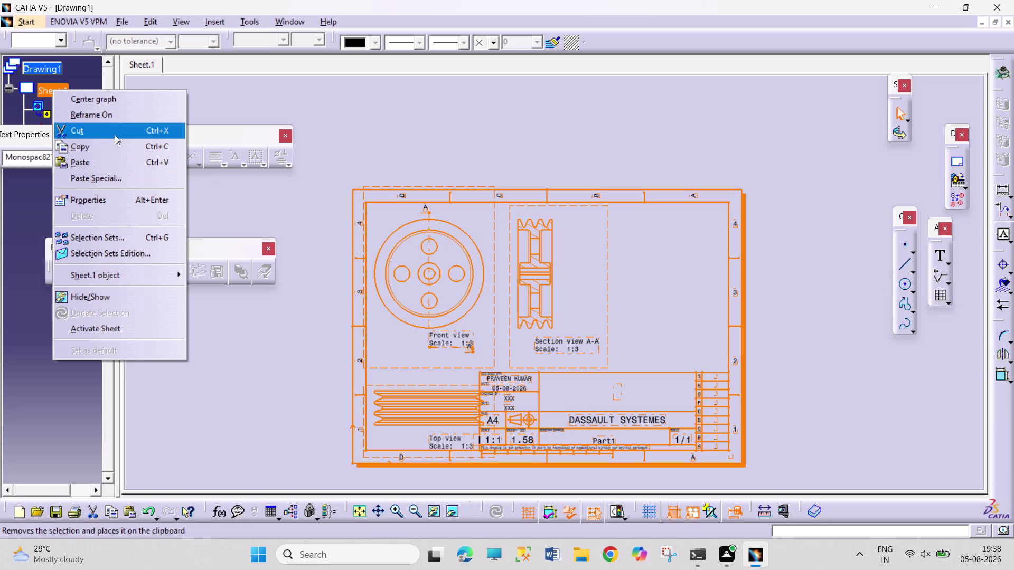
click(247, 89)
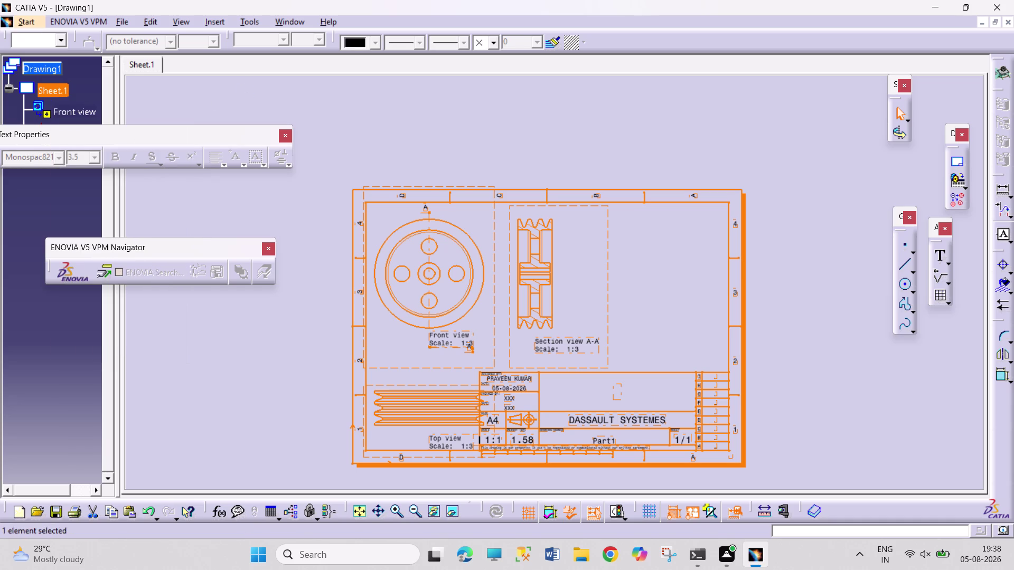
right_click(34, 69)
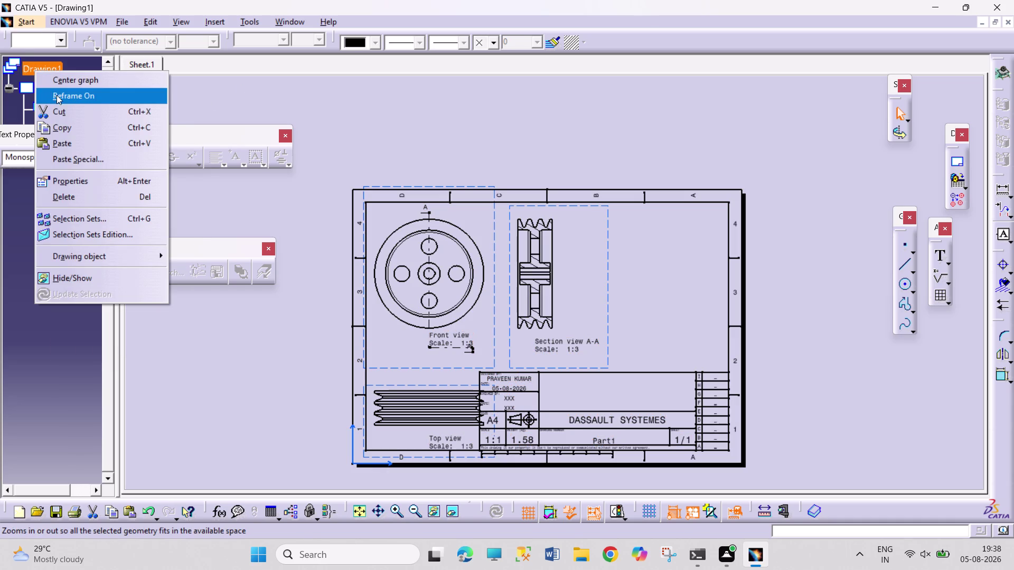
click(226, 96)
right_click(60, 91)
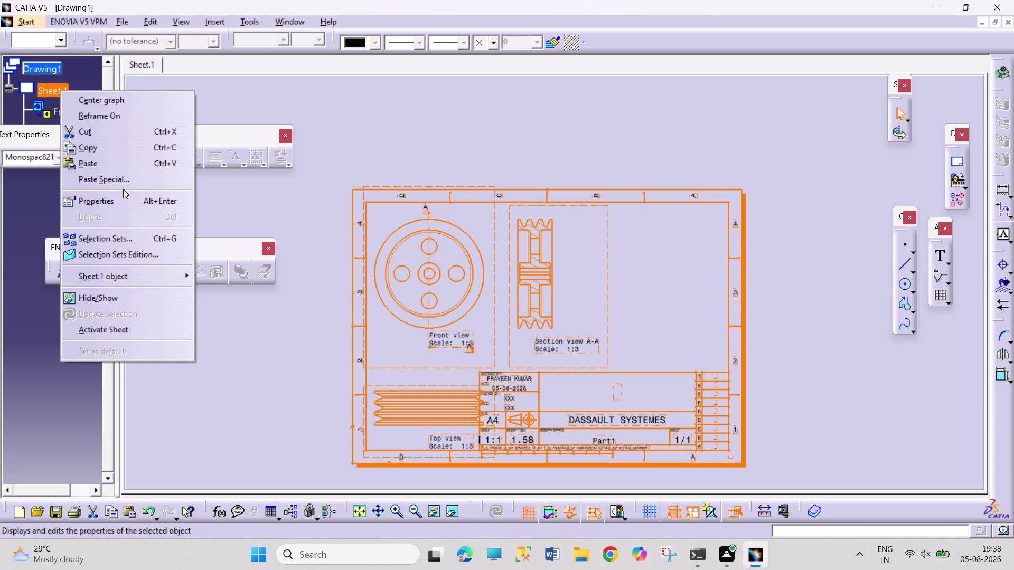
Press Escape repeatedly to exit background editing.
click(457, 137)
key(Escape)
key(Escape)
key(Escape)
key(Escape)
key(Escape)
key(Escape)
key(Escape)
key(Escape)
key(Escape)
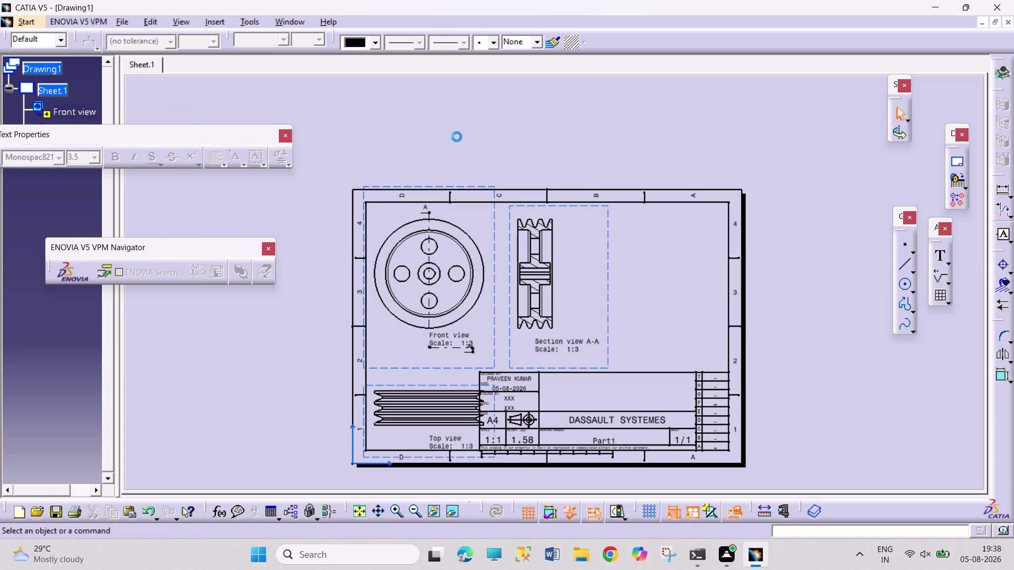
key(Escape)
key(Escape)
key(Escape)
key(Escape)
key(Escape)
key(Escape)
Show the whole-drawing overview from the View menu, then bring up the Edit menu.
click(187, 23)
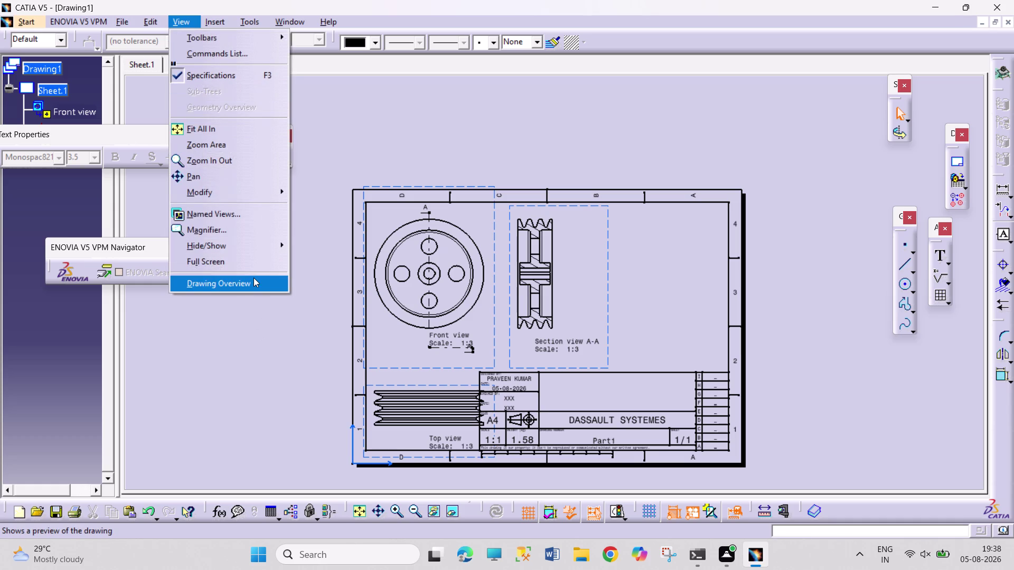
click(254, 278)
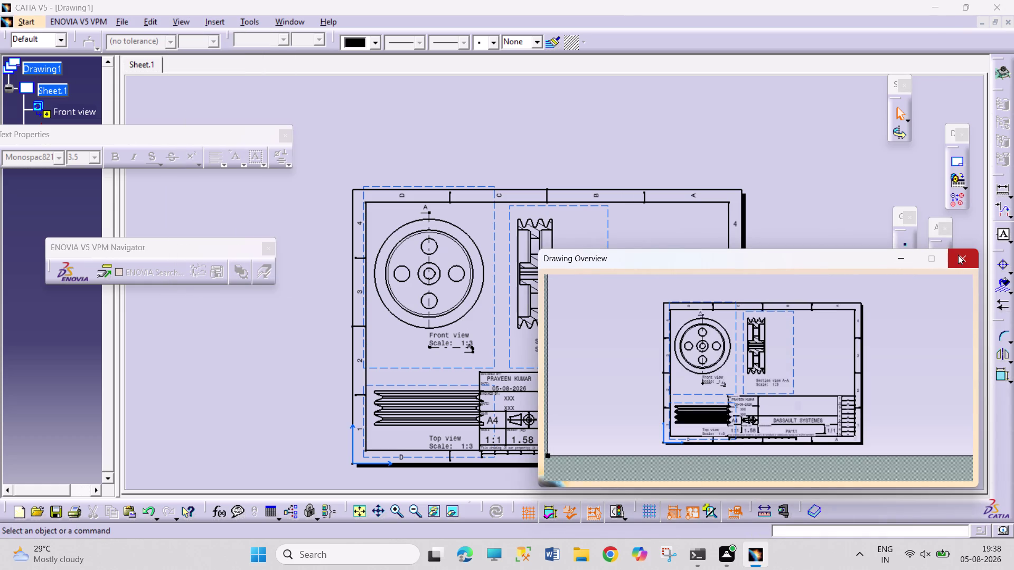
click(958, 256)
click(151, 25)
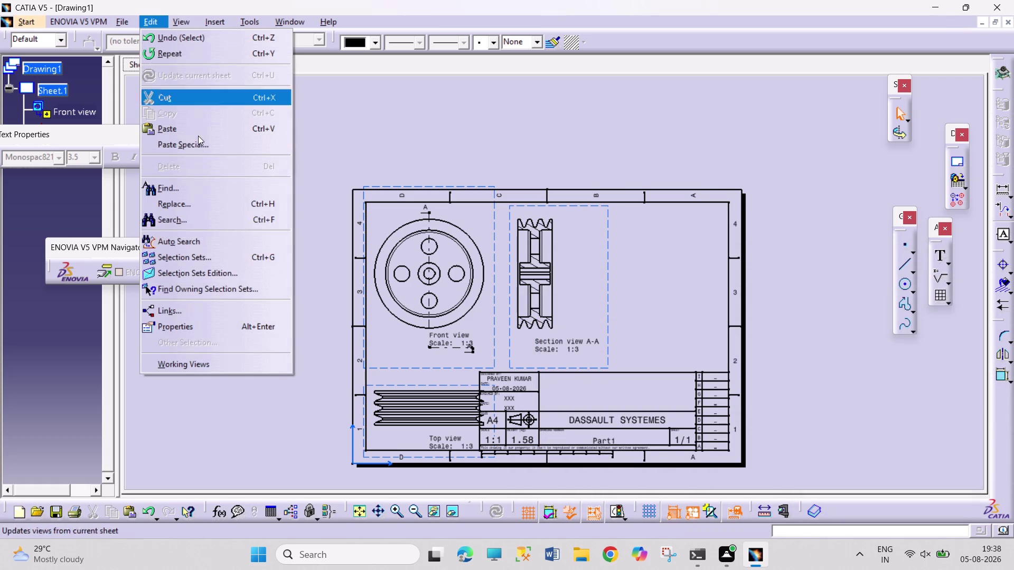
Dismiss the Edit menu and shift the front and top views slightly left on the sheet.
click(270, 362)
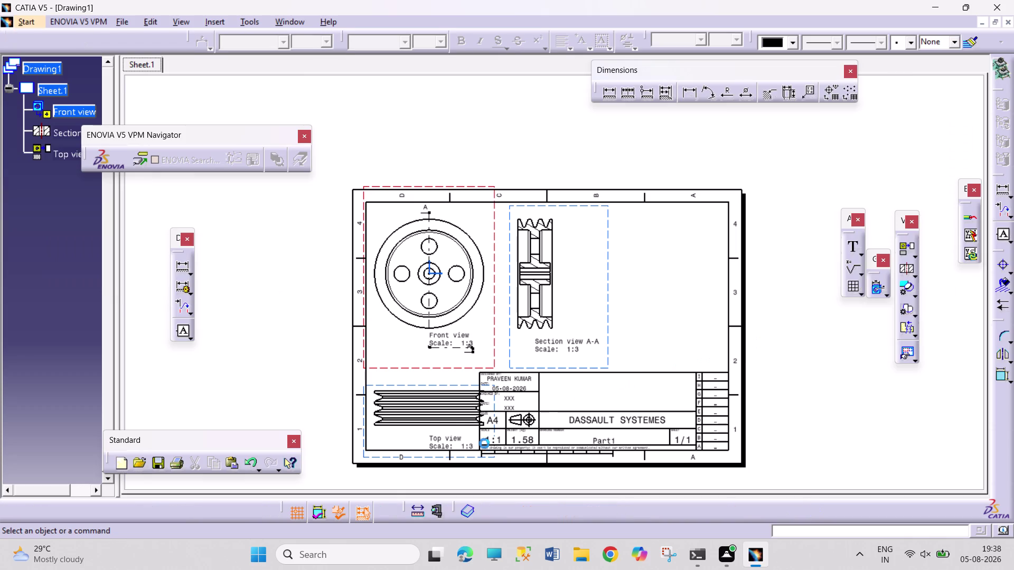
drag(418, 384, 412, 384)
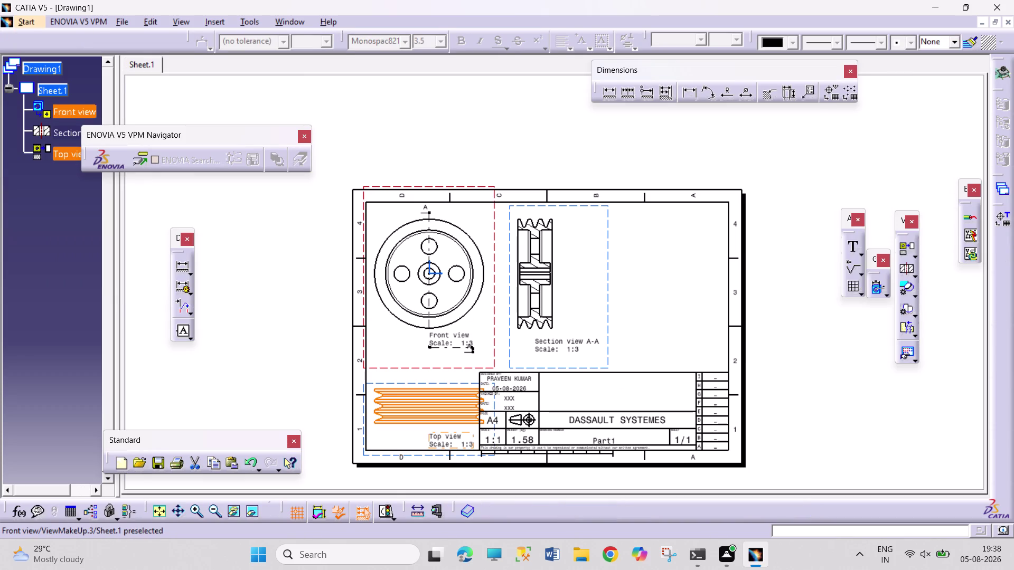
drag(420, 369, 418, 369)
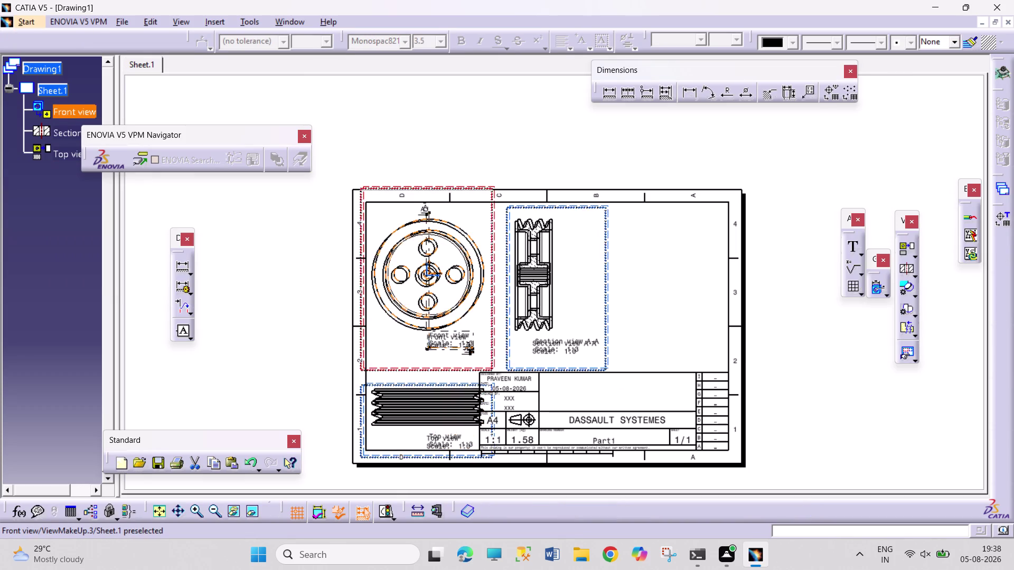
drag(418, 369, 415, 369)
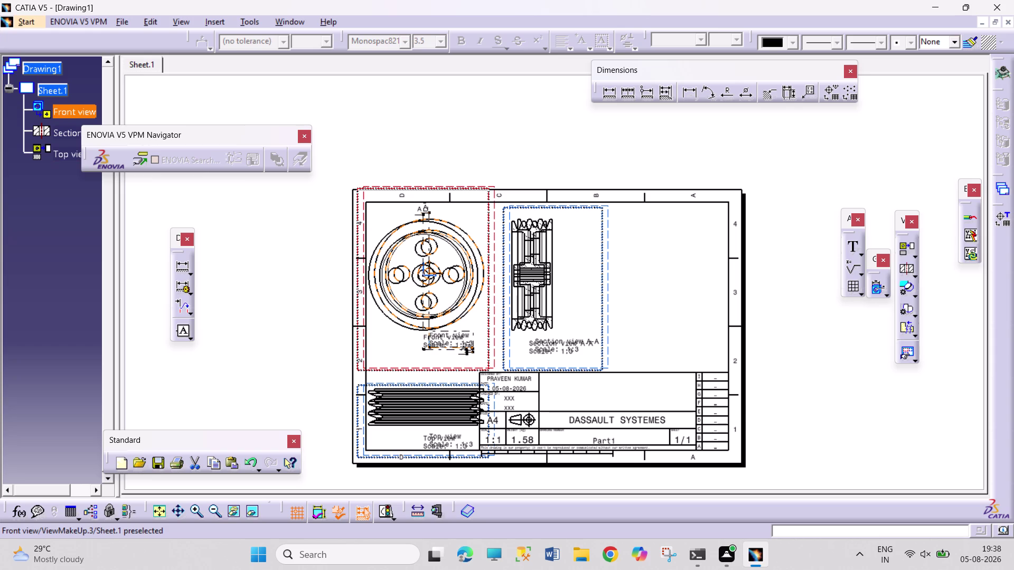
drag(415, 369, 413, 369)
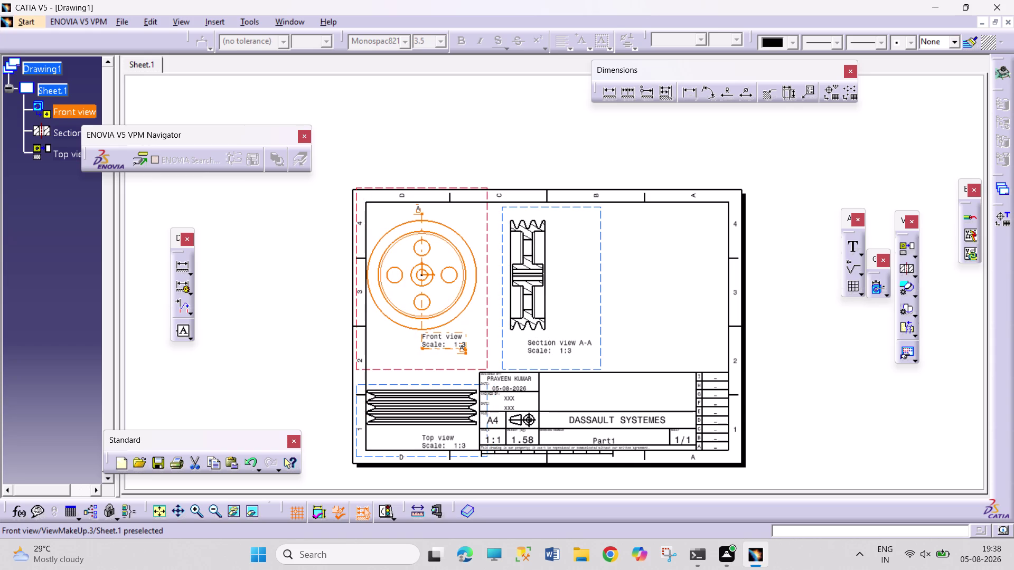
click(793, 350)
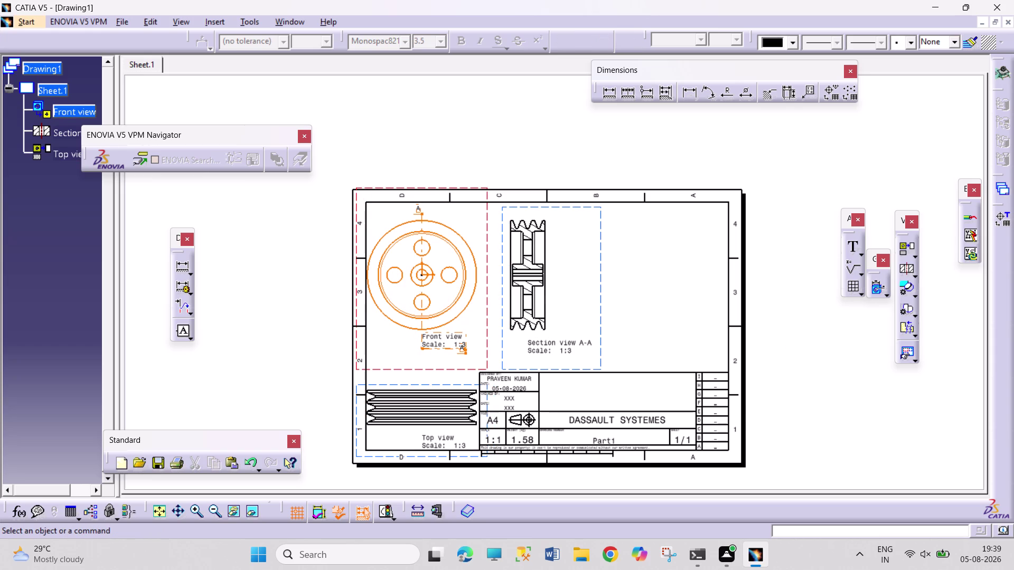
click(486, 331)
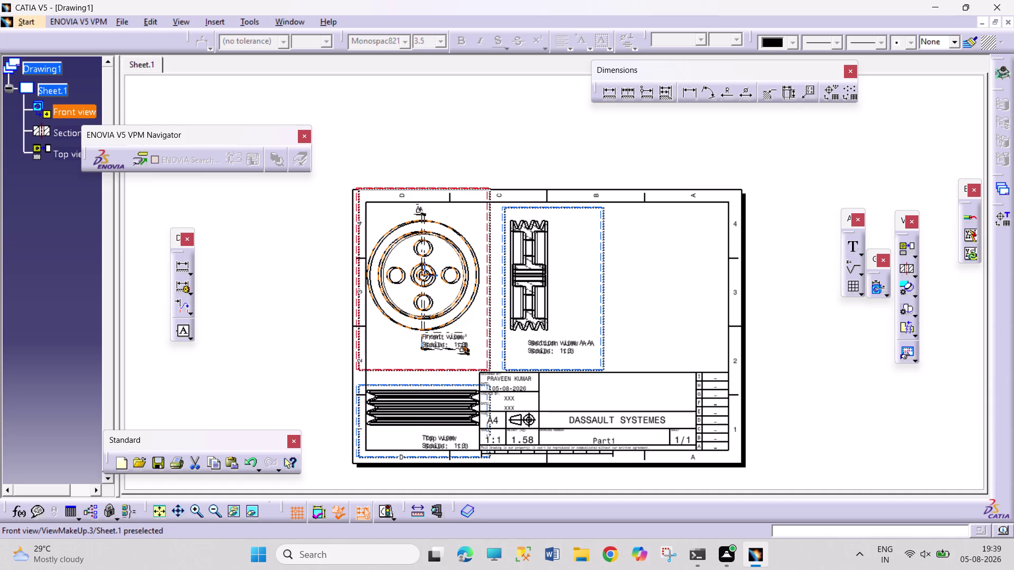
click(824, 398)
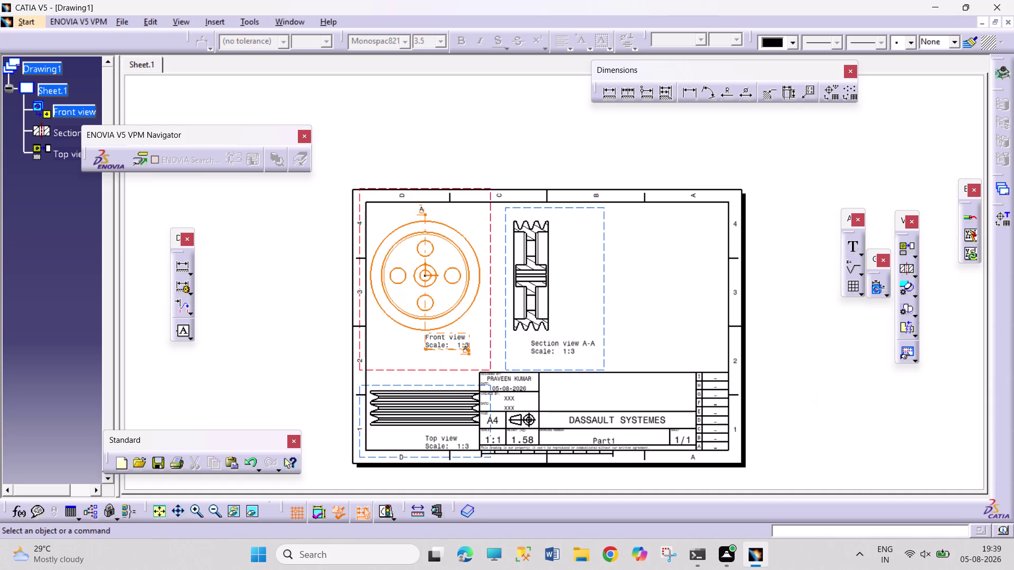
Fine-tune the front view's position, then nudge section view A-A slightly right.
middle_drag(461, 456, 494, 378)
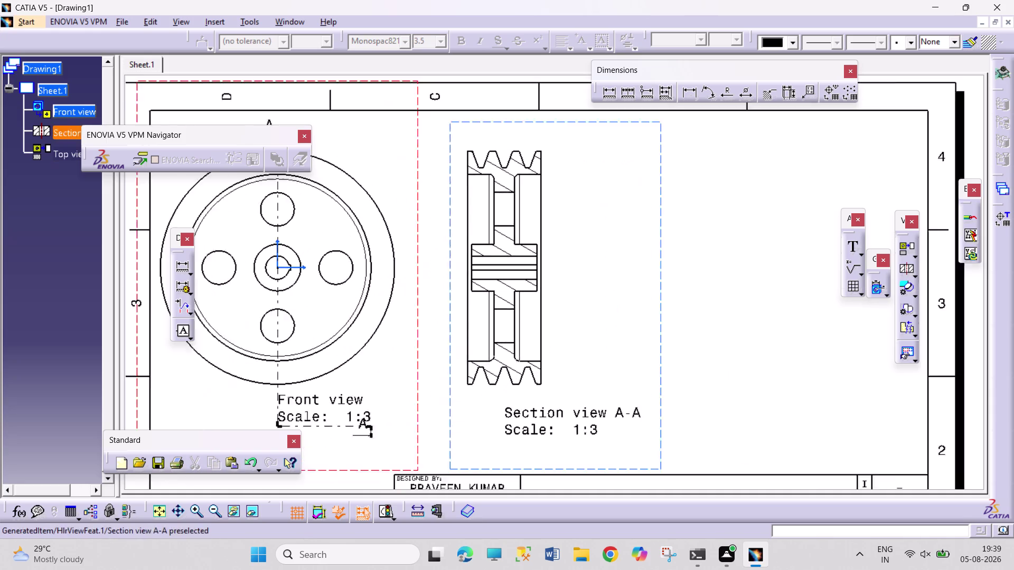
middle_drag(440, 433, 491, 242)
middle_drag(486, 291, 499, 253)
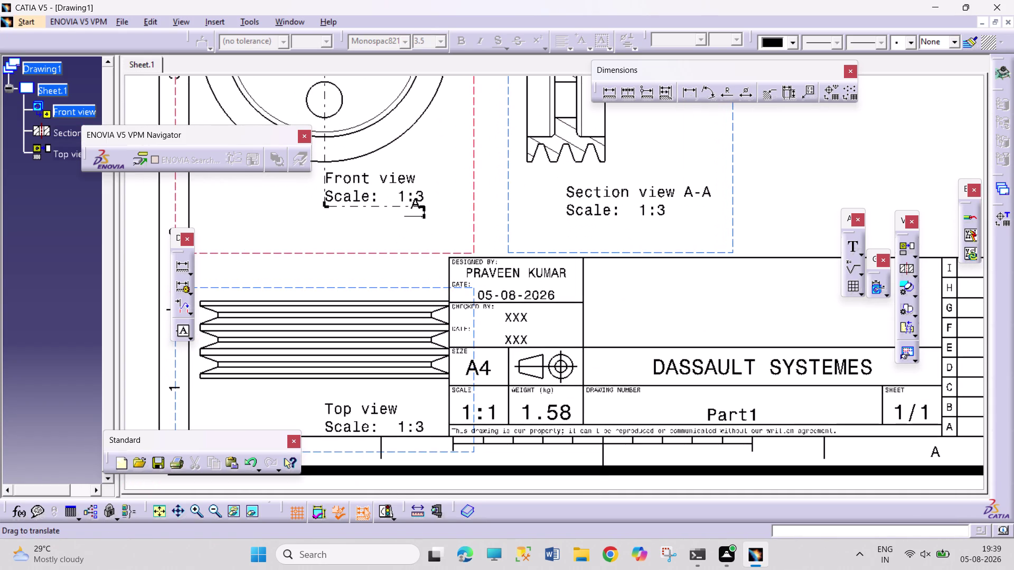
drag(475, 227, 475, 226)
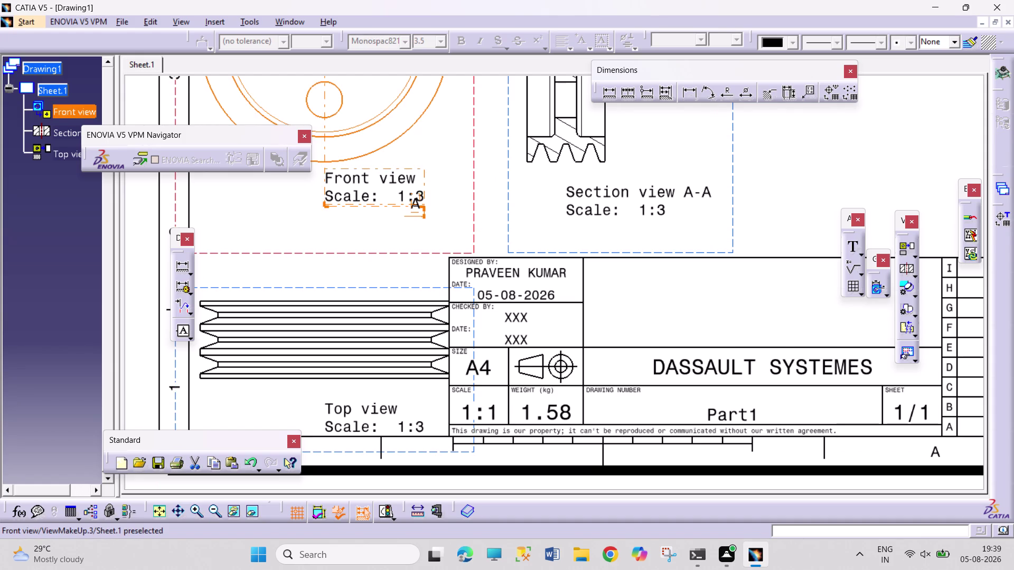
drag(475, 227, 468, 227)
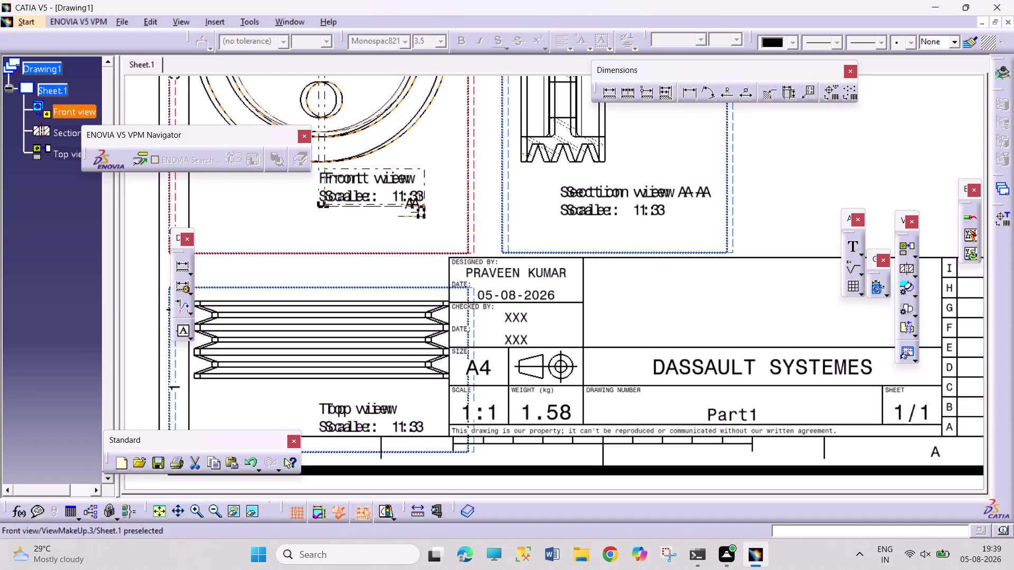
drag(468, 226, 470, 227)
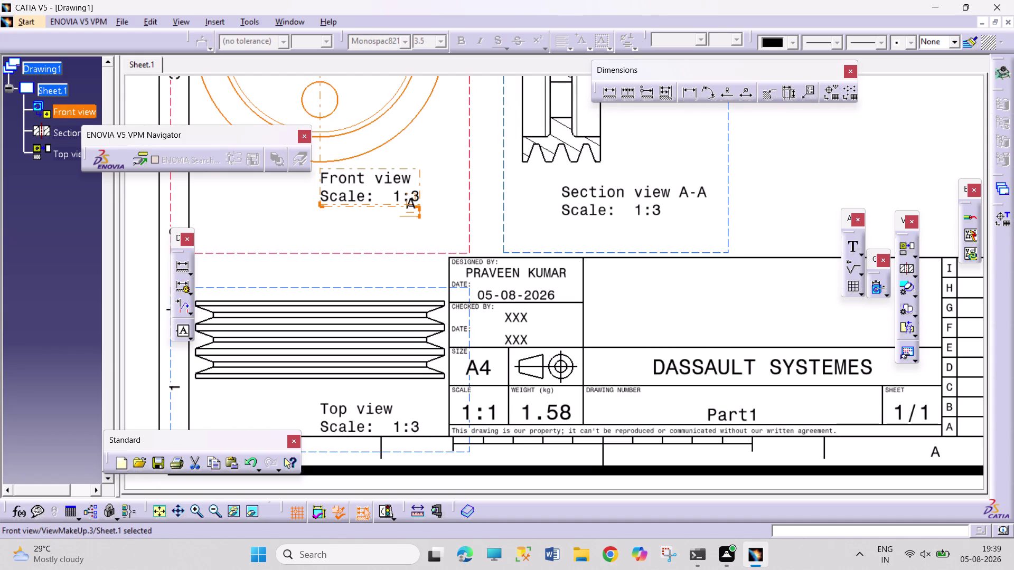
middle_drag(511, 204, 500, 291)
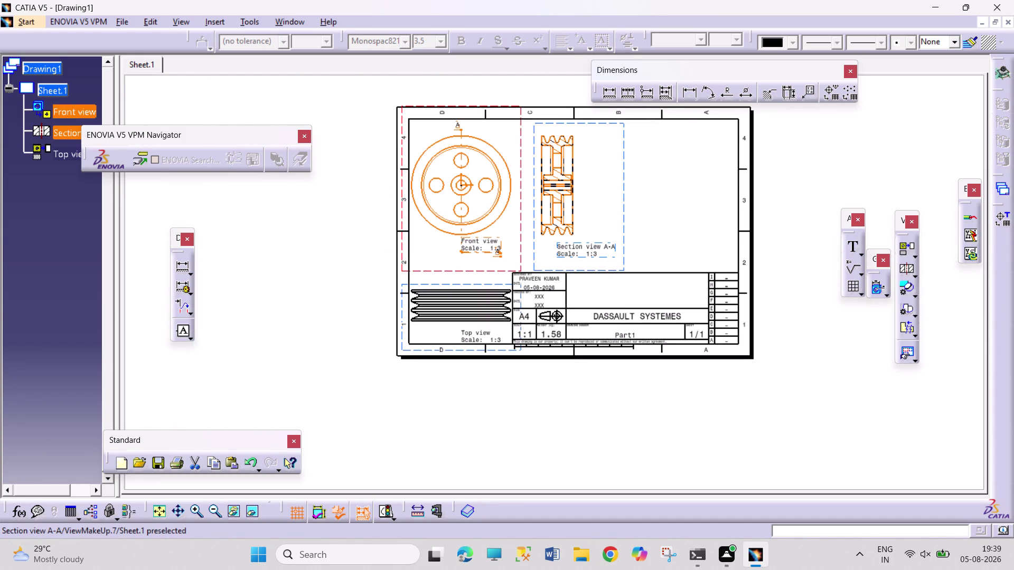
middle_drag(626, 246, 425, 299)
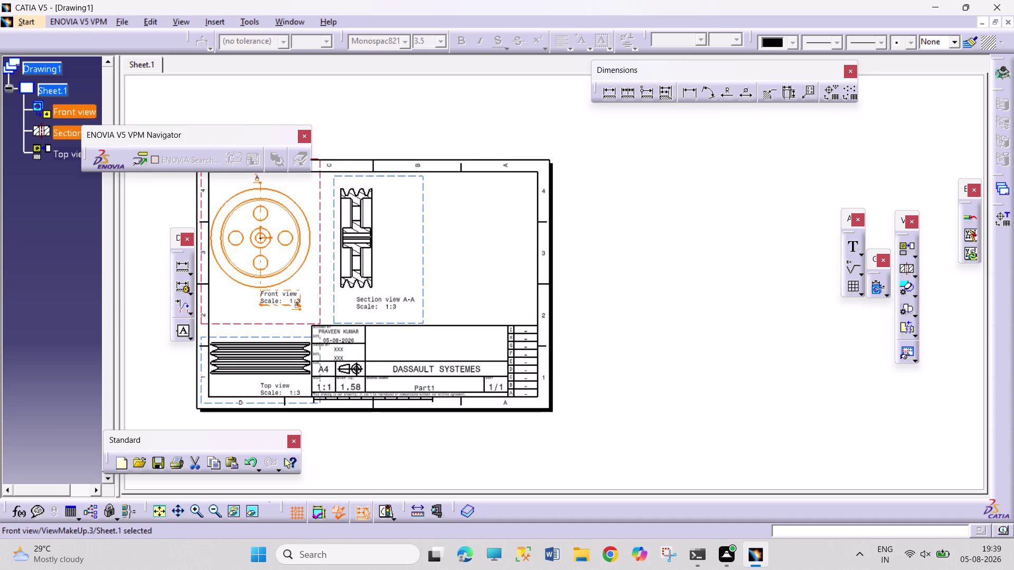
drag(424, 263, 435, 264)
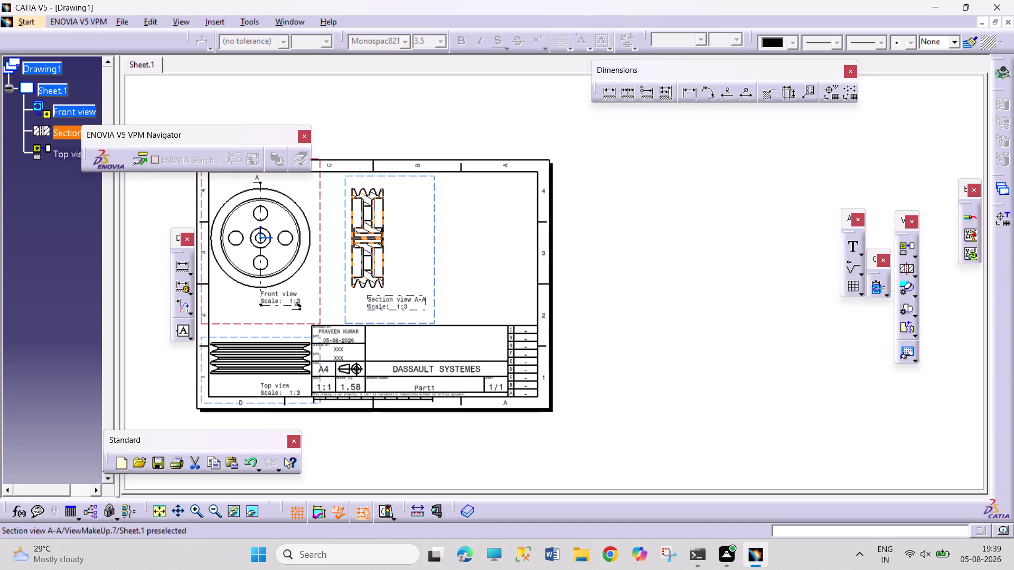
click(693, 284)
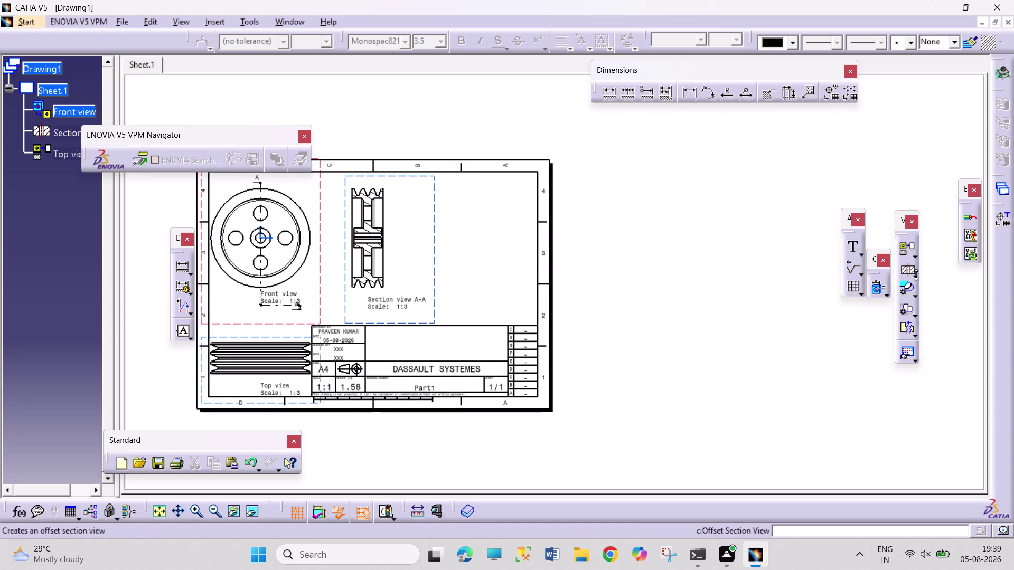
Toggle the view creation options, then switch to the 1 V BELT PULLEY.CATPart window.
click(917, 258)
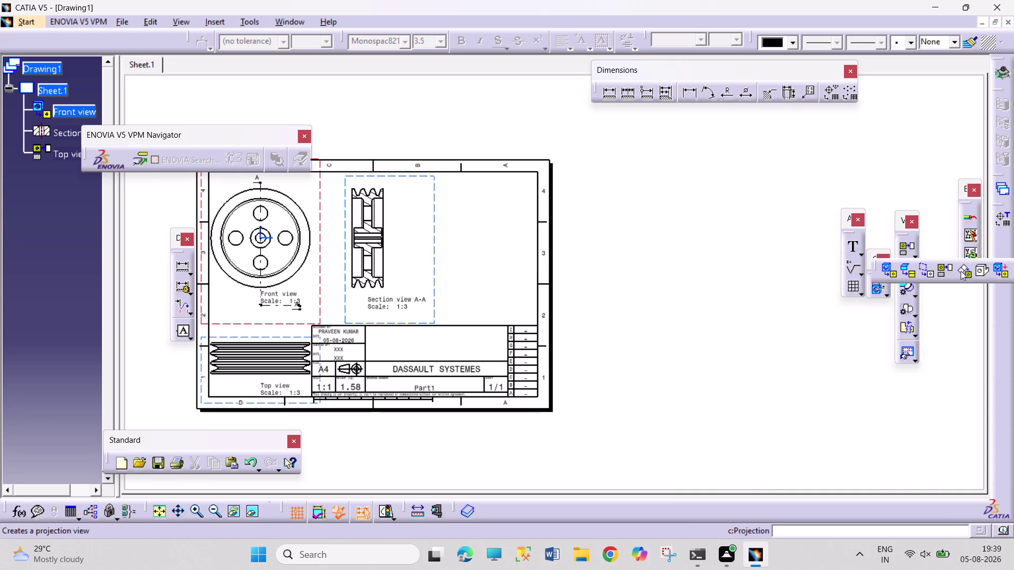
click(980, 268)
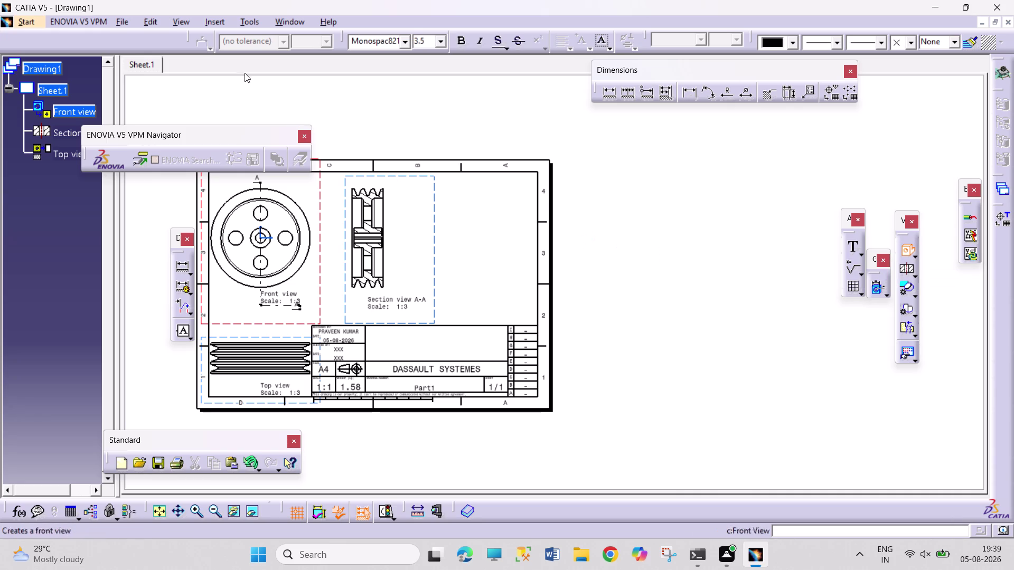
click(280, 20)
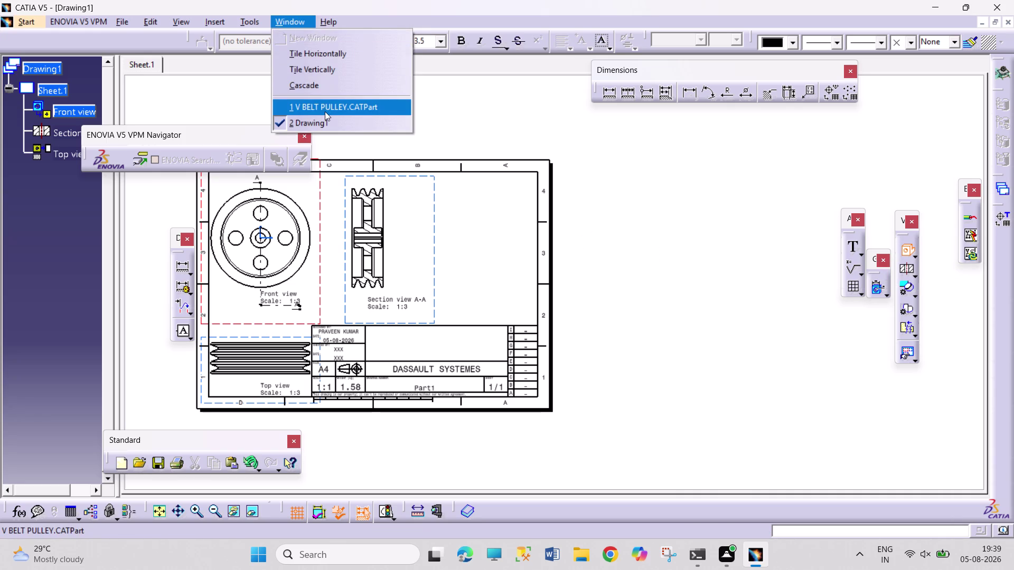
click(325, 111)
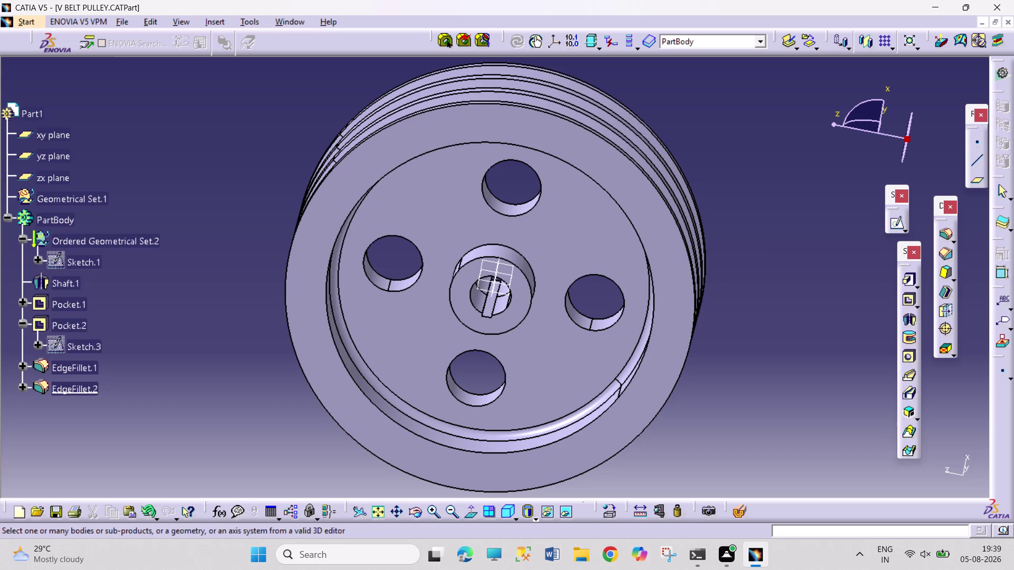
Orbit and zoom the pulley model toward a three-quarter view showing its grooves.
middle_drag(720, 179, 702, 210)
middle_drag(702, 210, 690, 215)
right_drag(698, 214, 690, 214)
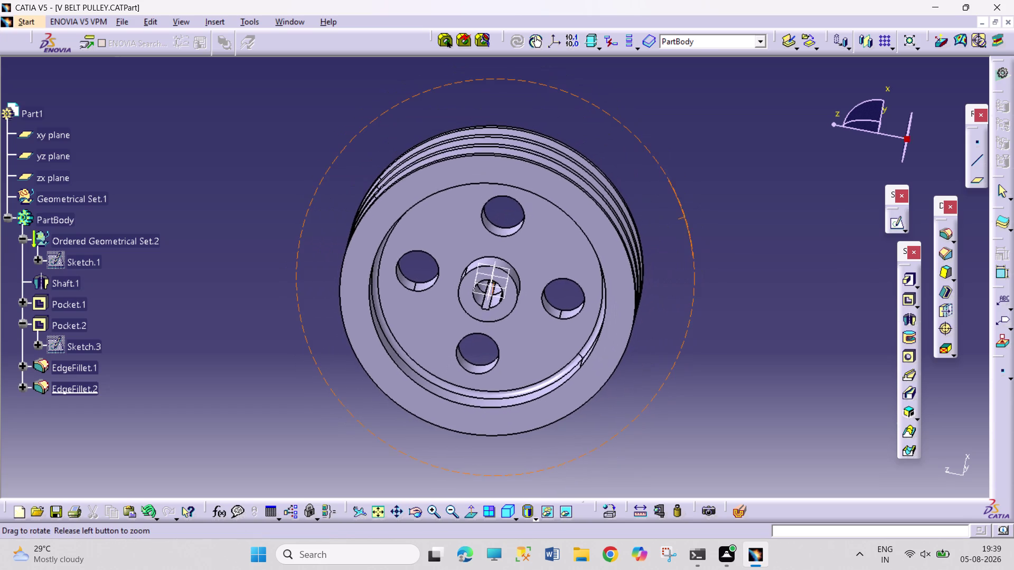
middle_drag(690, 215, 645, 136)
right_drag(690, 214, 649, 128)
middle_click(660, 391)
right_drag(658, 391, 602, 360)
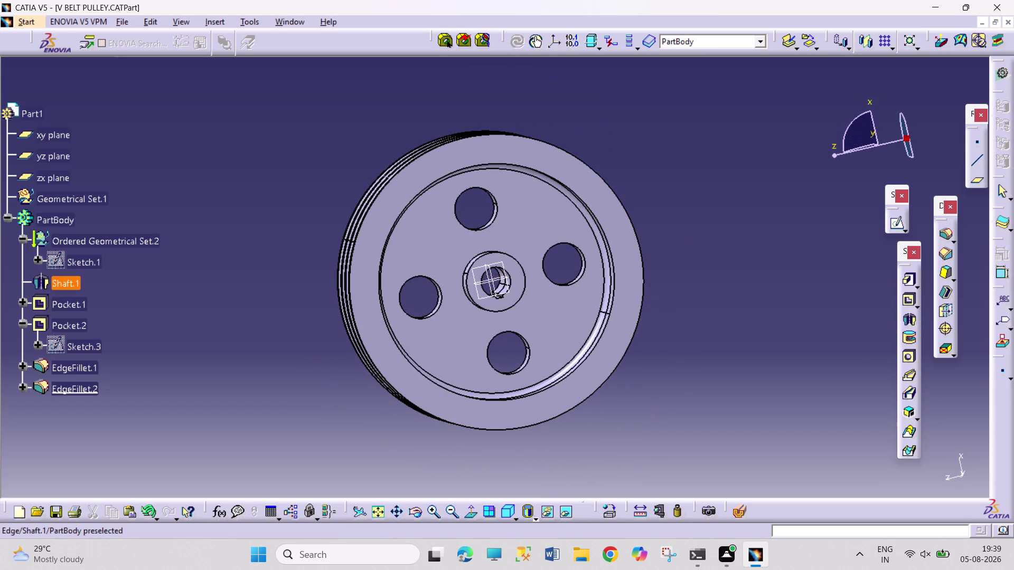
right_drag(603, 360, 487, 369)
middle_drag(668, 225, 589, 266)
right_drag(666, 225, 590, 266)
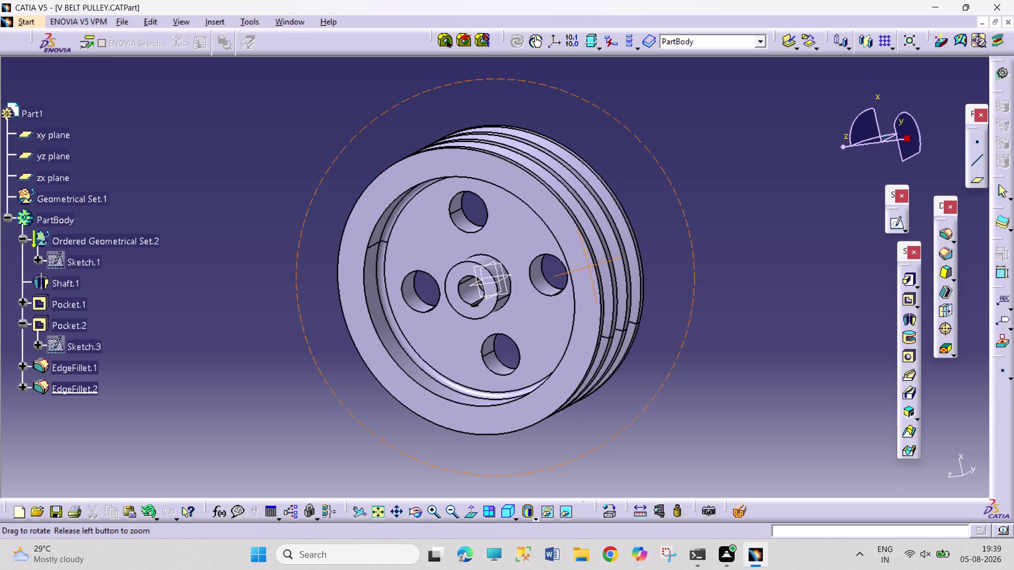
middle_drag(590, 266, 577, 284)
right_drag(589, 266, 576, 283)
scroll(down, 3)
middle_click(644, 184)
middle_drag(644, 183, 643, 184)
right_drag(644, 183, 643, 184)
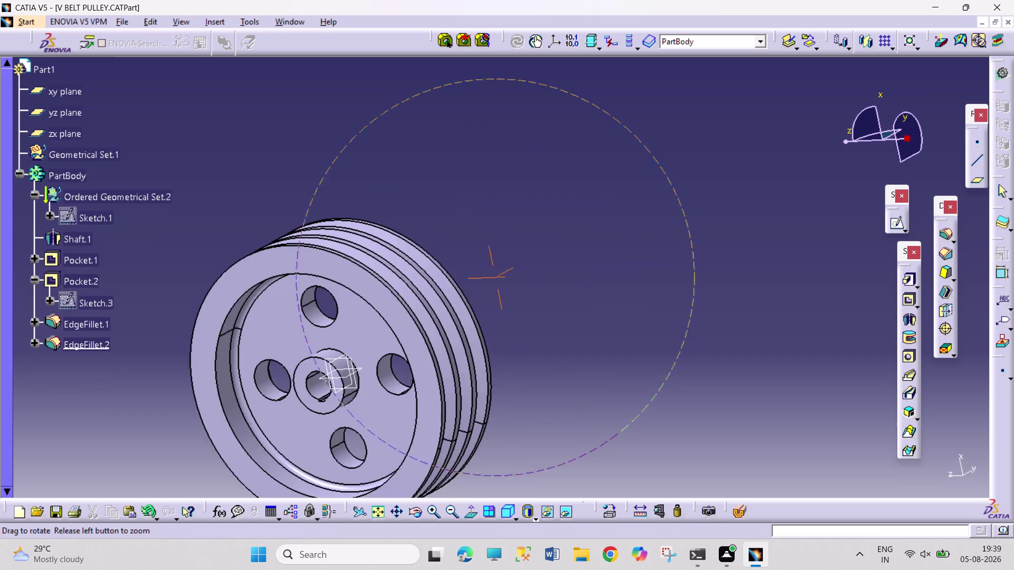
middle_drag(643, 184, 620, 231)
right_drag(643, 184, 619, 231)
Fit the whole pulley in view and orient it for the isometric view.
click(505, 515)
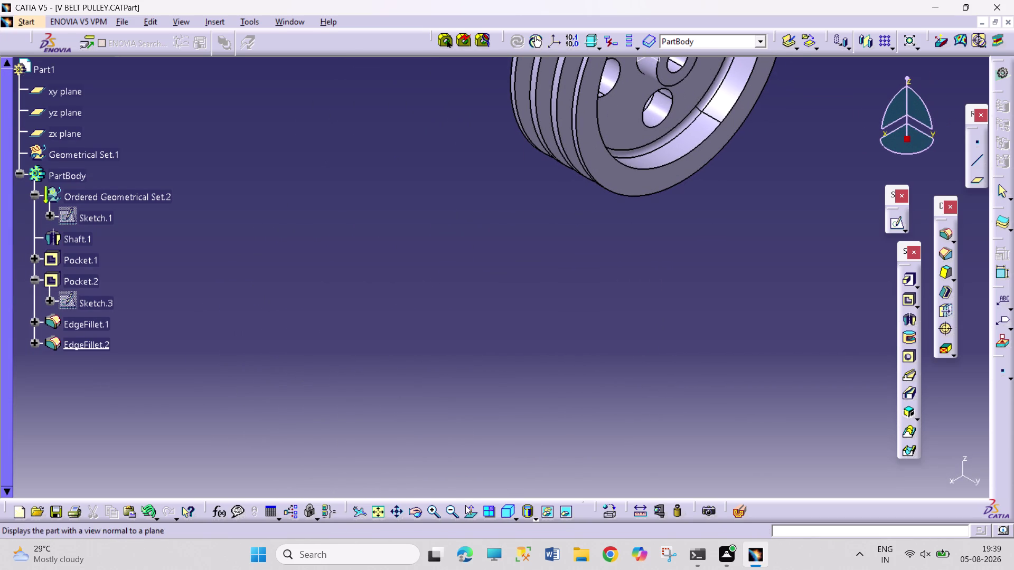
click(375, 519)
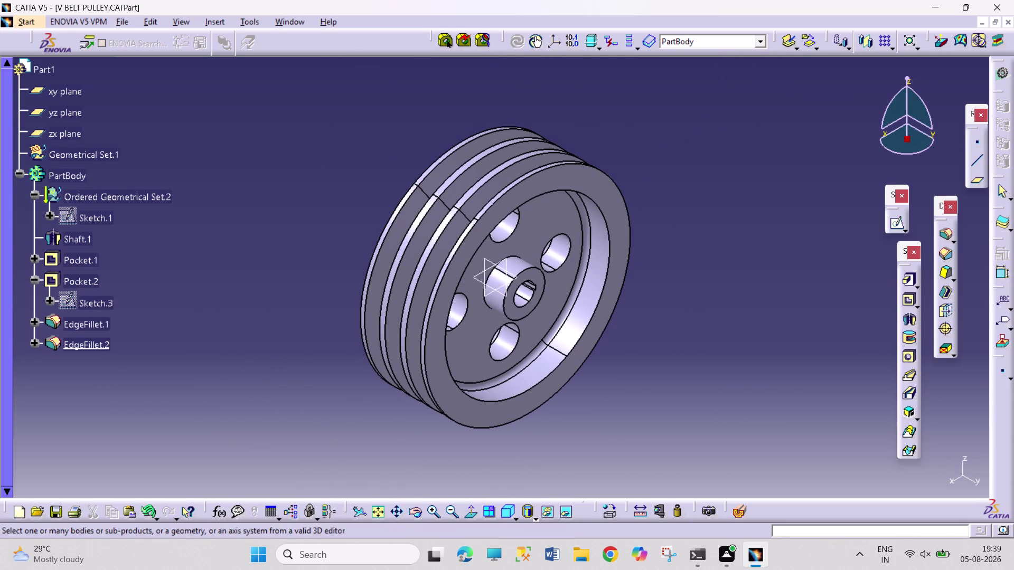
click(473, 508)
click(474, 508)
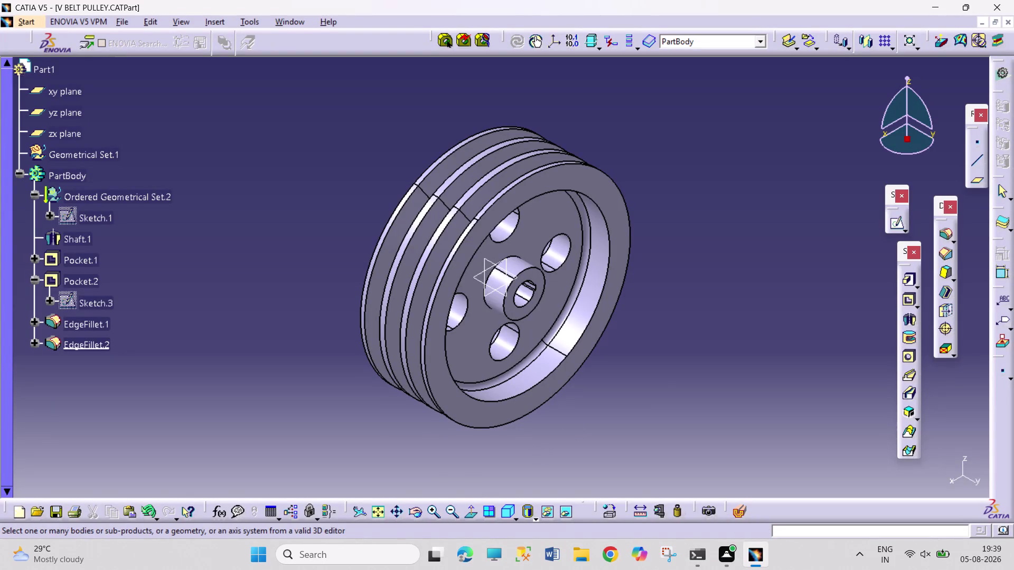
middle_click(626, 399)
right_drag(625, 399, 506, 406)
middle_drag(639, 342, 580, 355)
right_drag(638, 342, 581, 356)
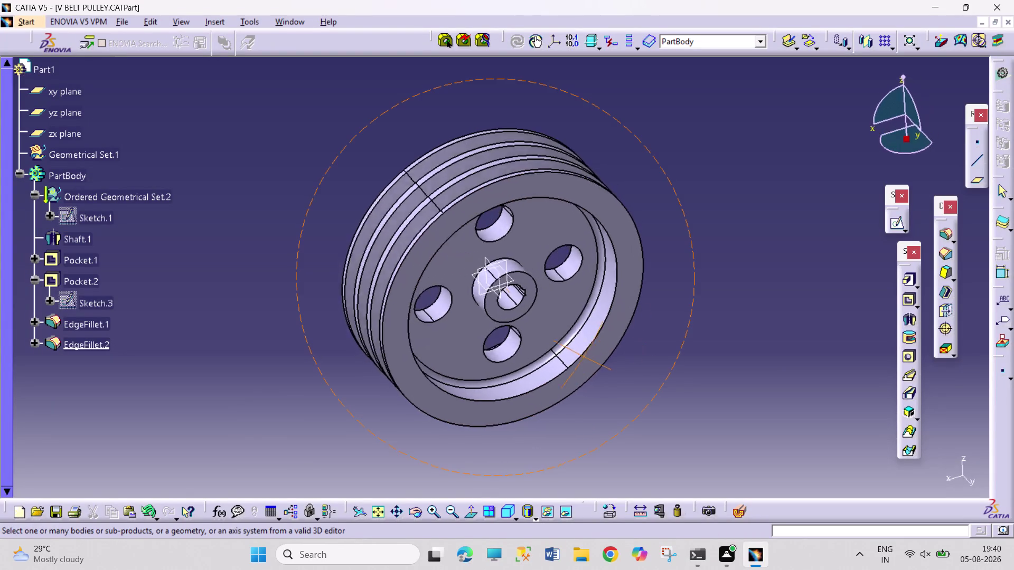
middle_drag(581, 356, 330, 323)
right_drag(580, 356, 331, 322)
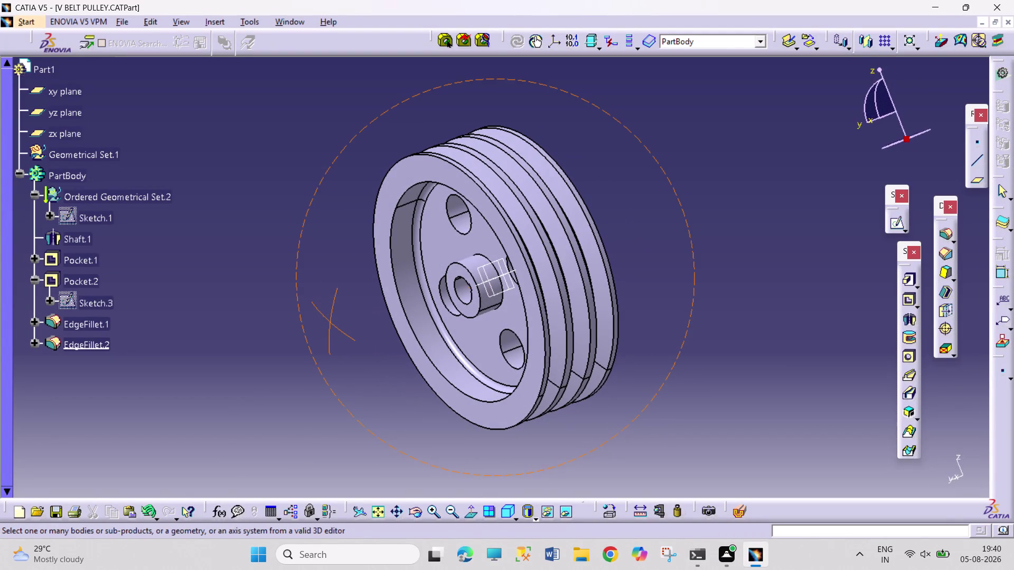
middle_drag(325, 252, 332, 260)
right_drag(324, 253, 333, 260)
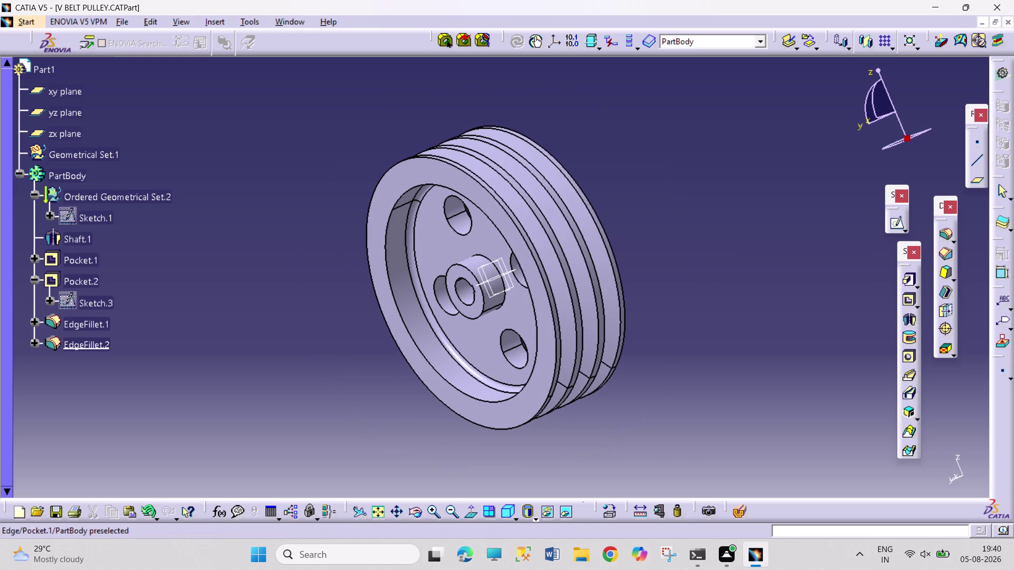
Pick the pulley and generate its isometric view on the drawing sheet.
click(461, 250)
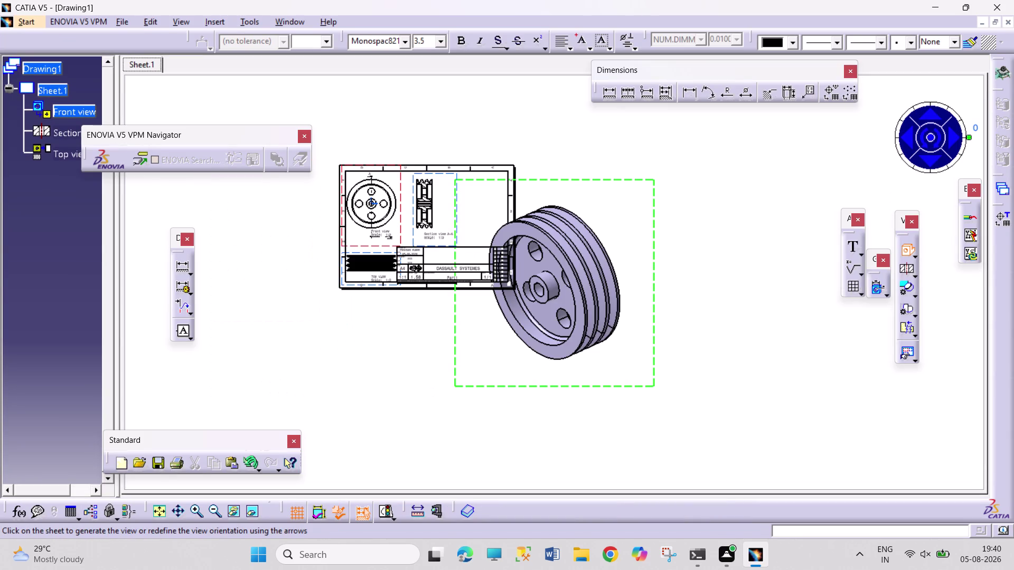
double_click(631, 385)
double_click(686, 333)
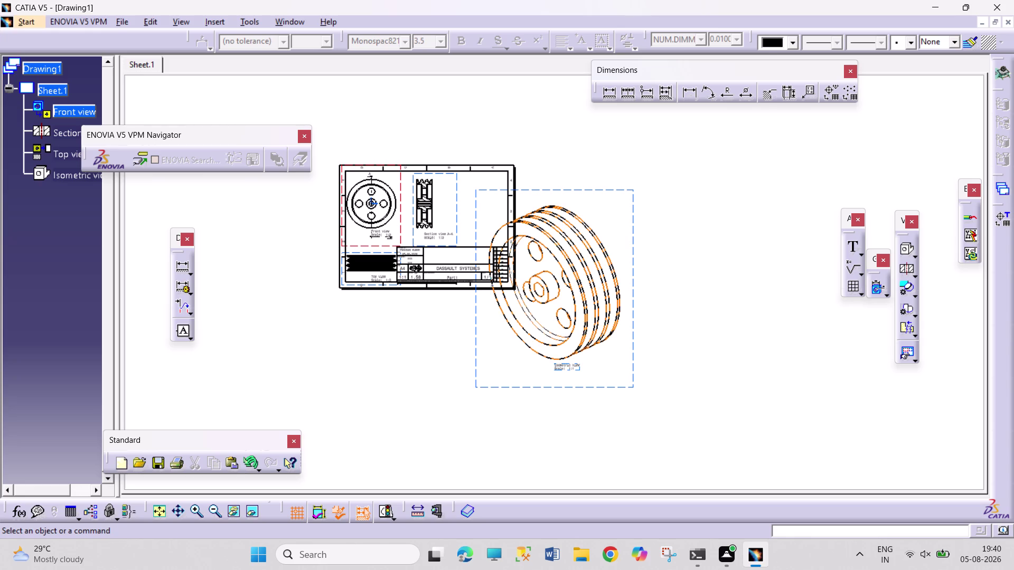
right_click(634, 320)
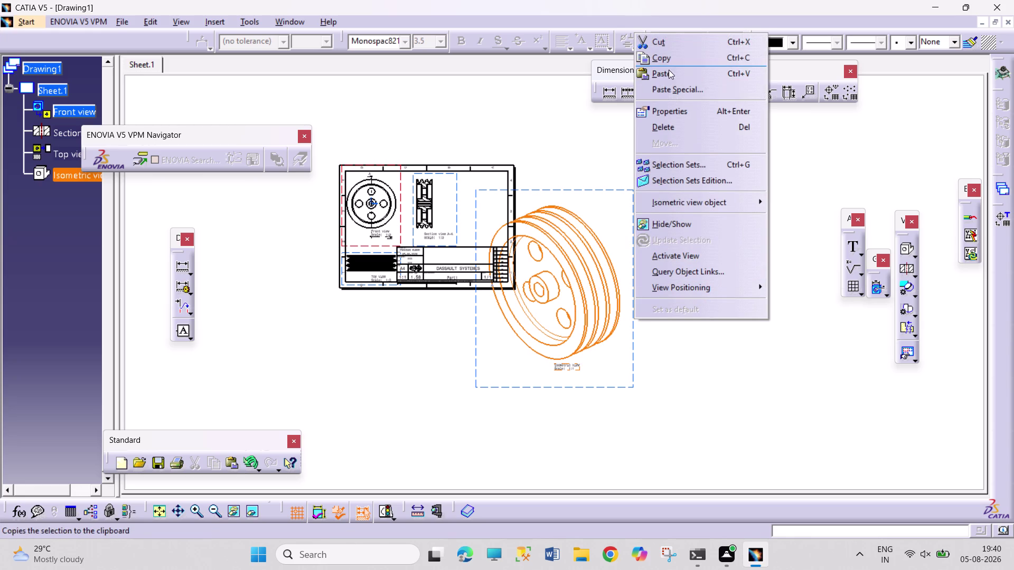
Set the isometric view's scale to 1:3 and move it into the sheet's top-right area.
click(675, 111)
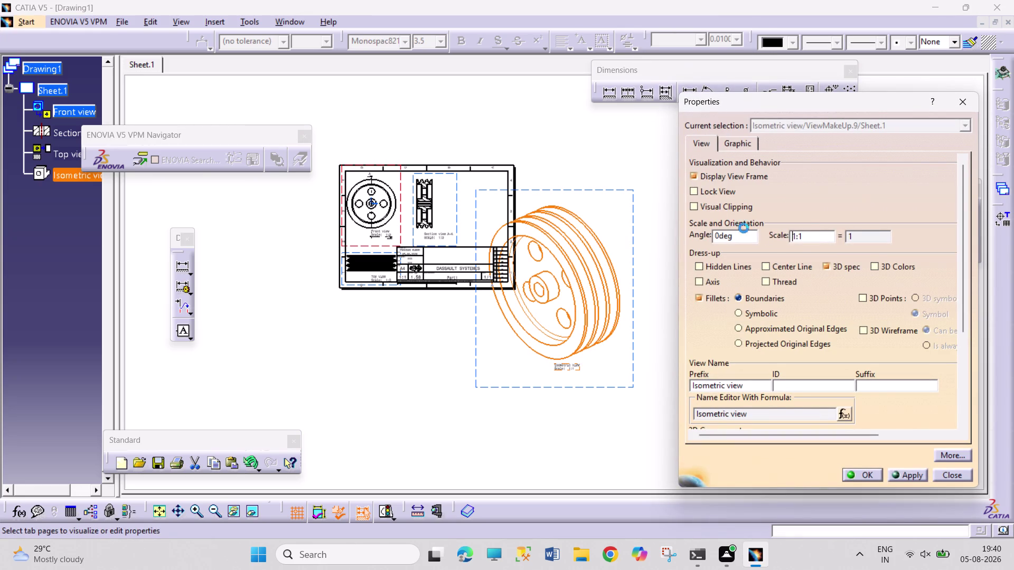
click(804, 237)
key(BackSpace)
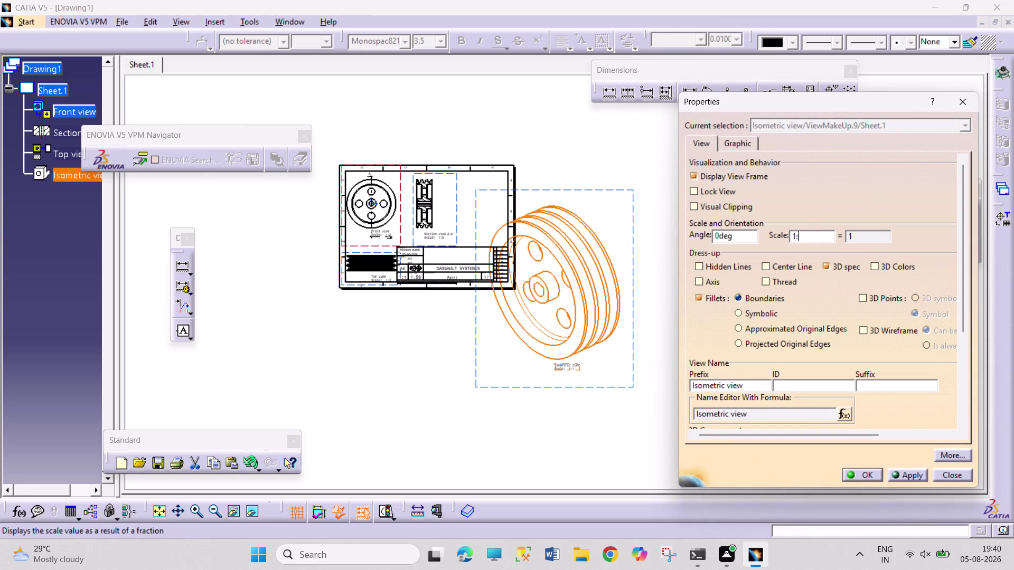
key(3)
key(Return)
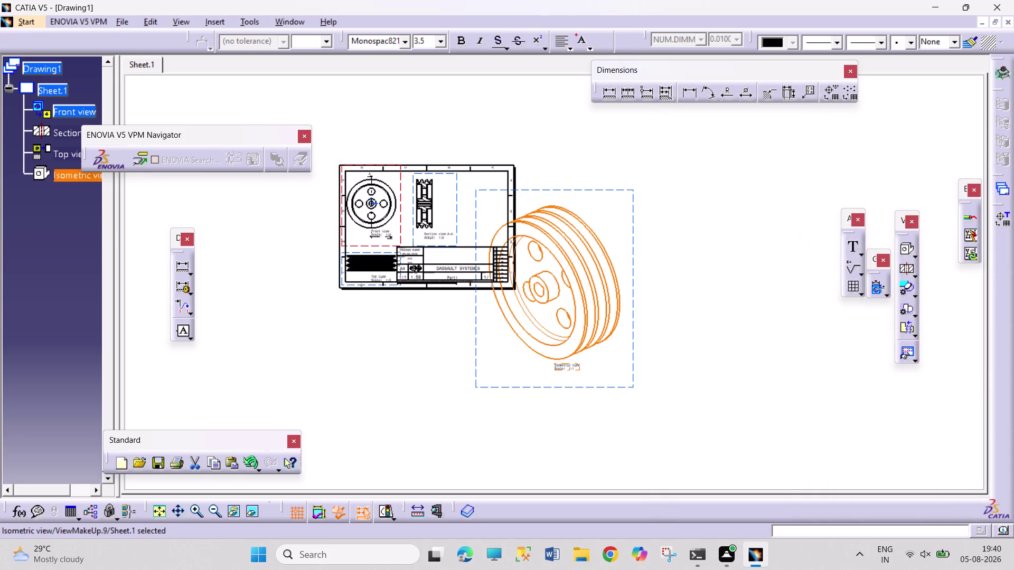
drag(566, 247, 507, 200)
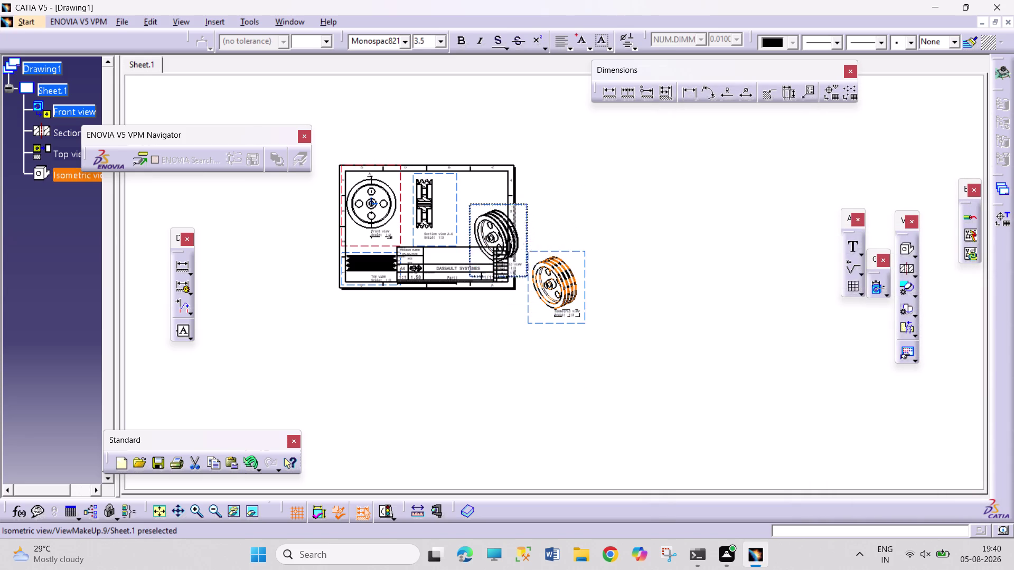
drag(507, 200, 492, 177)
click(609, 212)
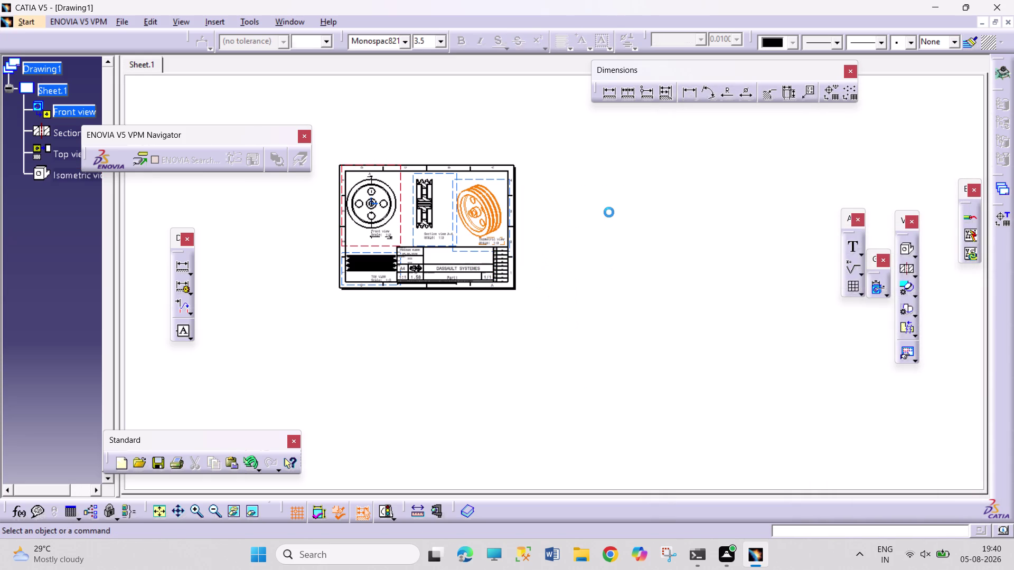
Recentre the whole sheet and switch to editing the sheet background.
middle_drag(421, 314, 437, 272)
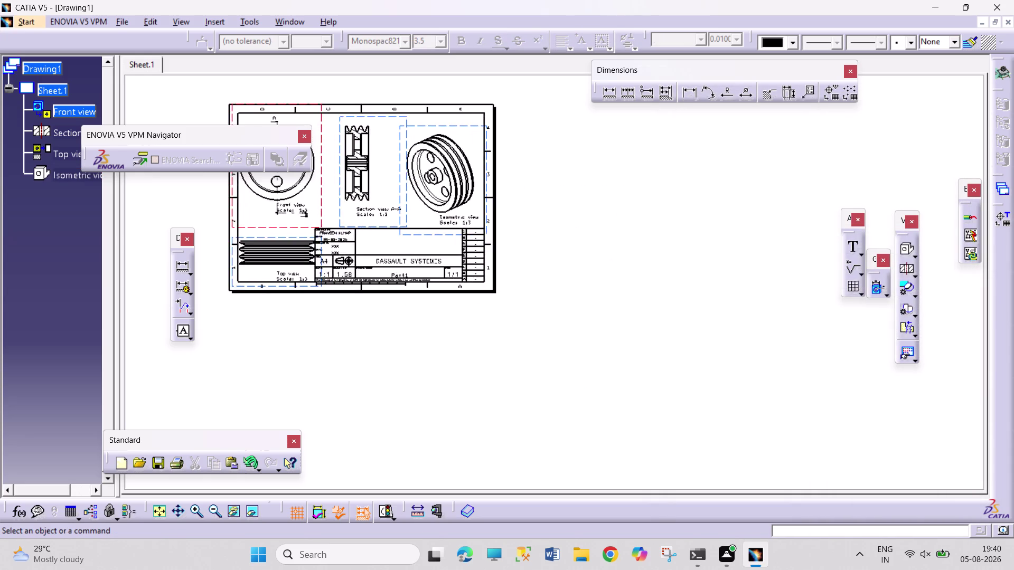
scroll(up, 3)
middle_drag(437, 252, 547, 277)
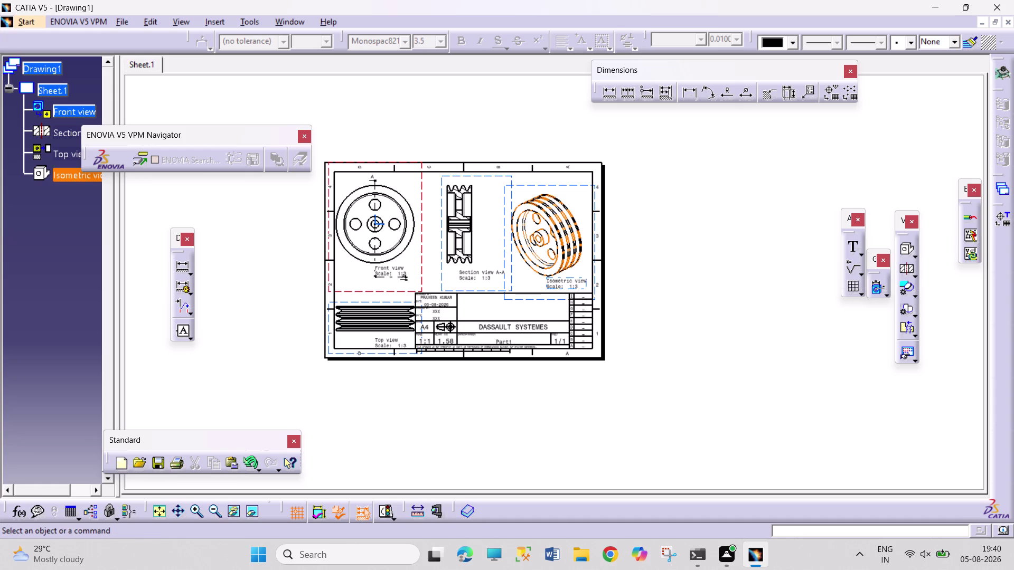
click(683, 267)
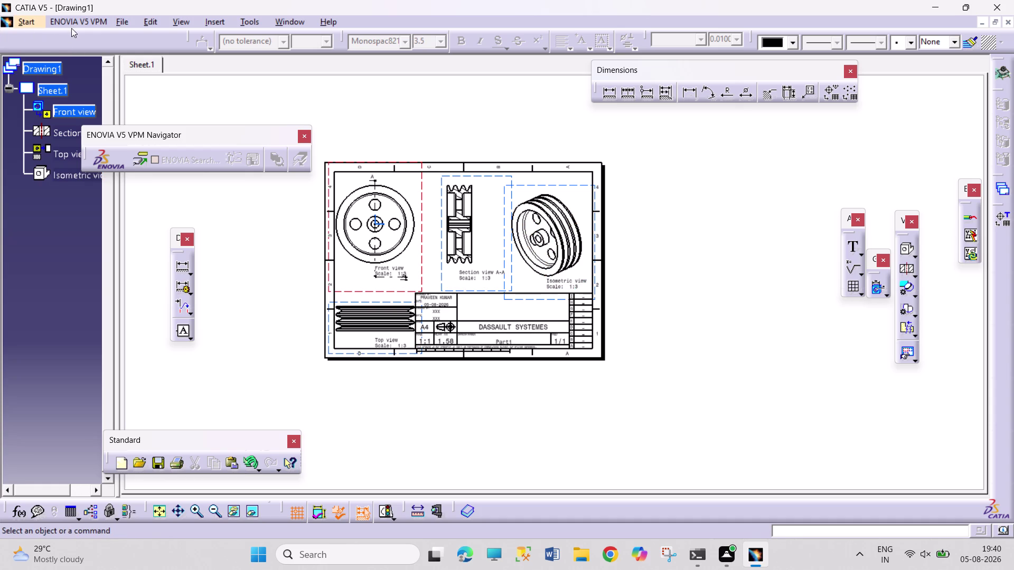
drag(150, 24, 153, 28)
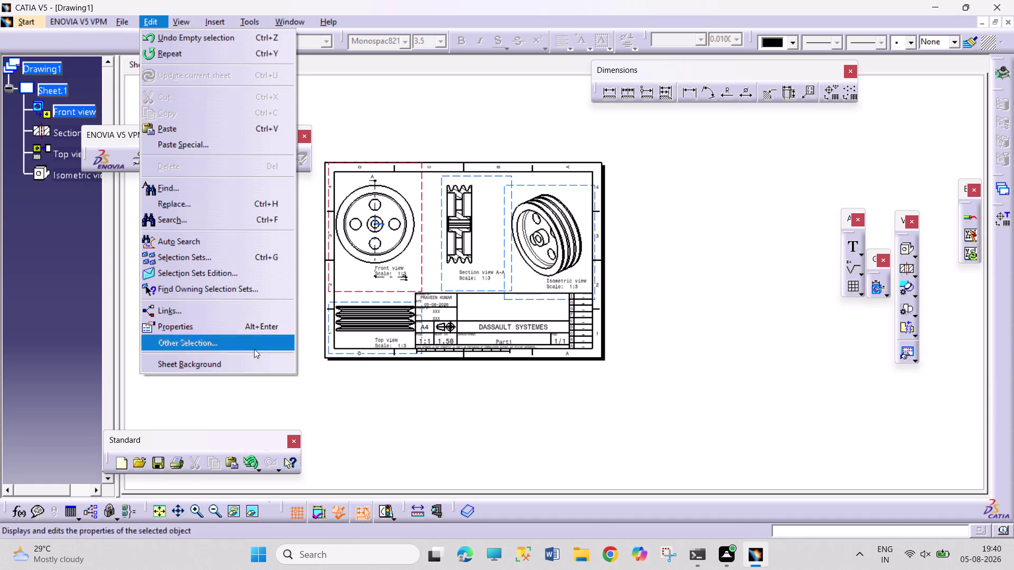
click(256, 356)
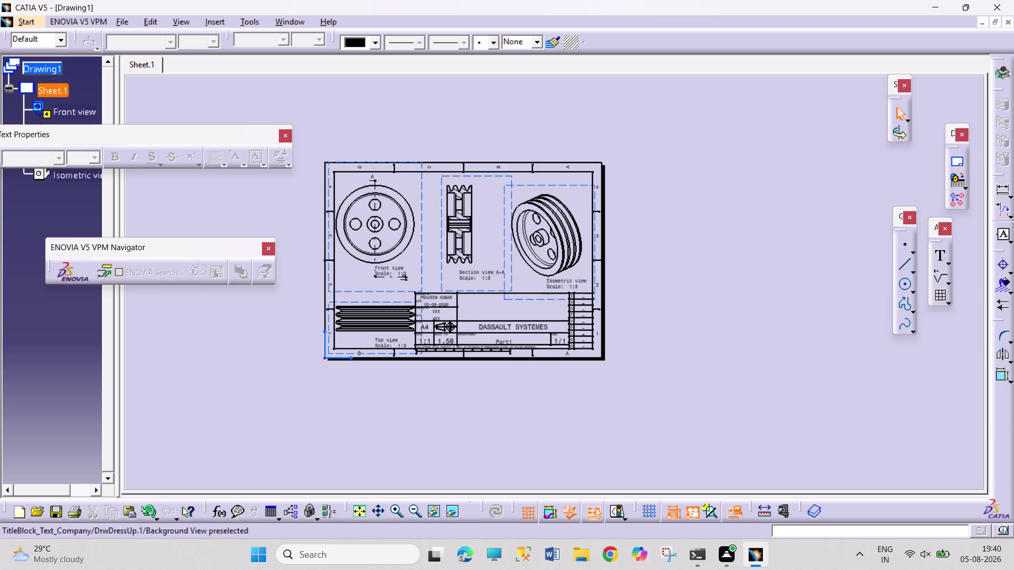
Try editing the title-block placeholder text, typing and then deleting a few characters.
middle_drag(515, 321, 516, 310)
middle_drag(515, 314, 517, 285)
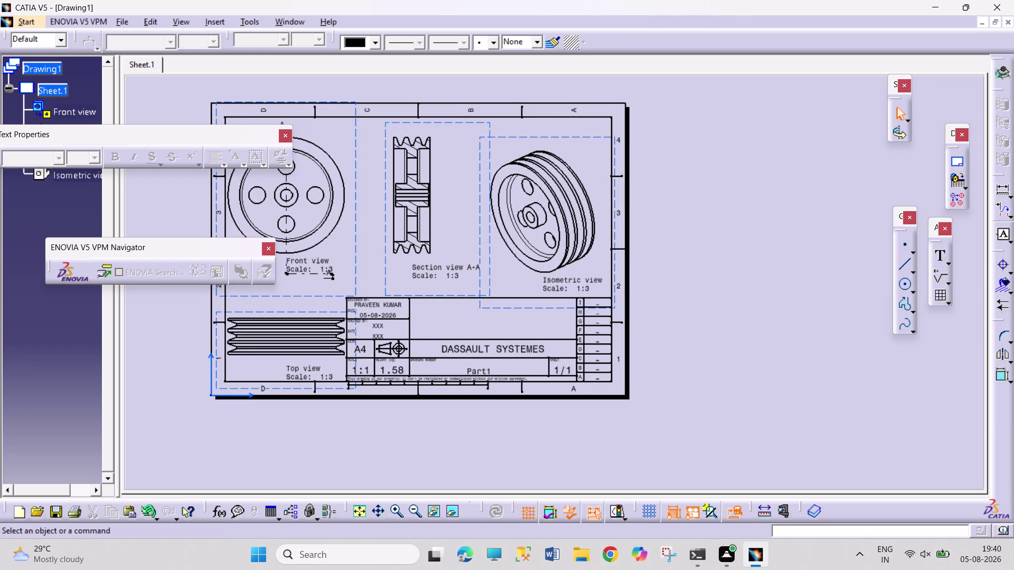
triple_click(488, 318)
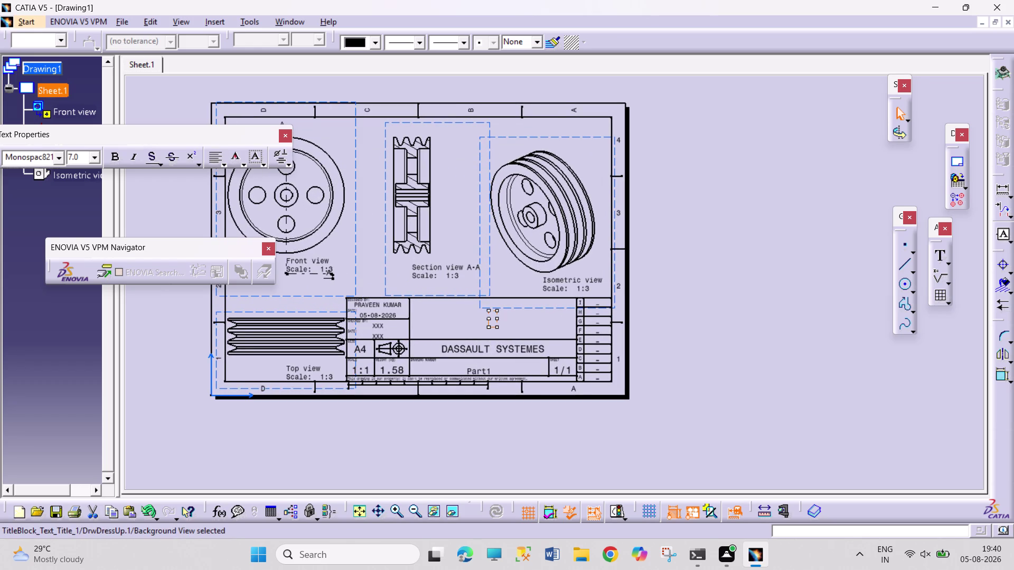
double_click(488, 318)
triple_click(492, 318)
click(492, 318)
key(g)
key(f)
key(g)
key(BackSpace)
key(BackSpace)
key(BackSpace)
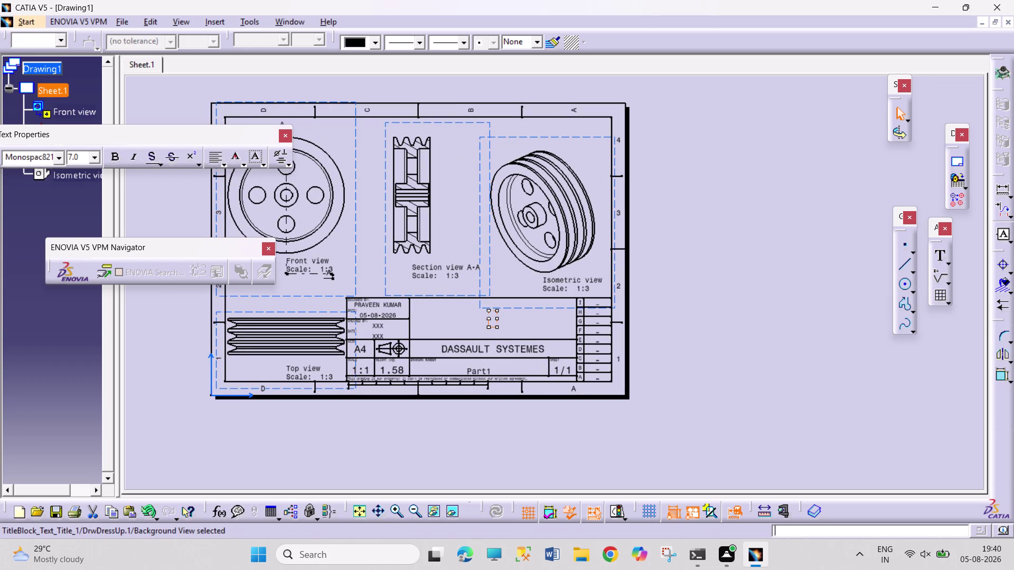
key(BackSpace)
triple_click(492, 314)
double_click(492, 315)
click(935, 255)
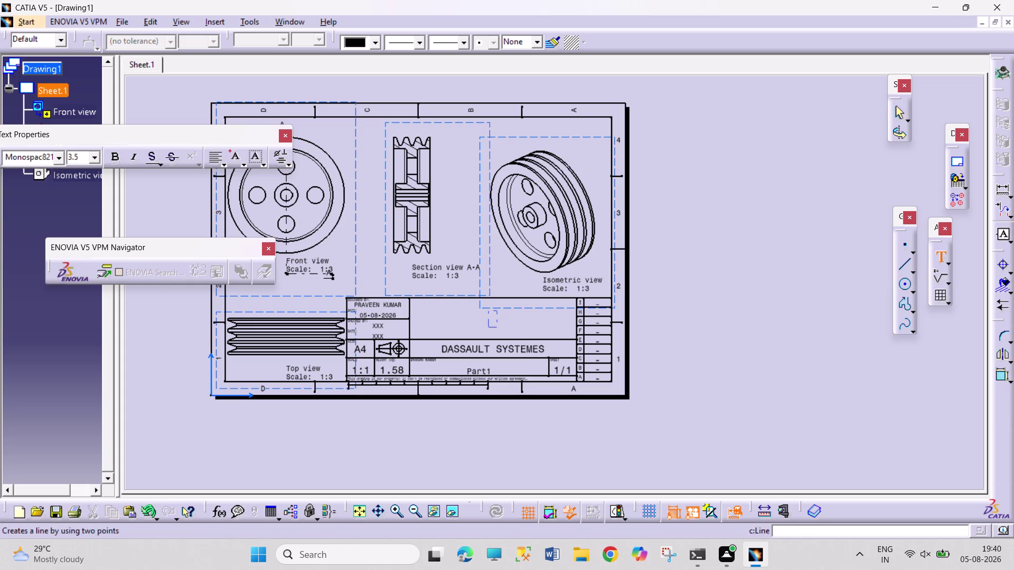
Place new text 'V-BELT PULLEY' in the empty title-block cell and confirm.
click(489, 321)
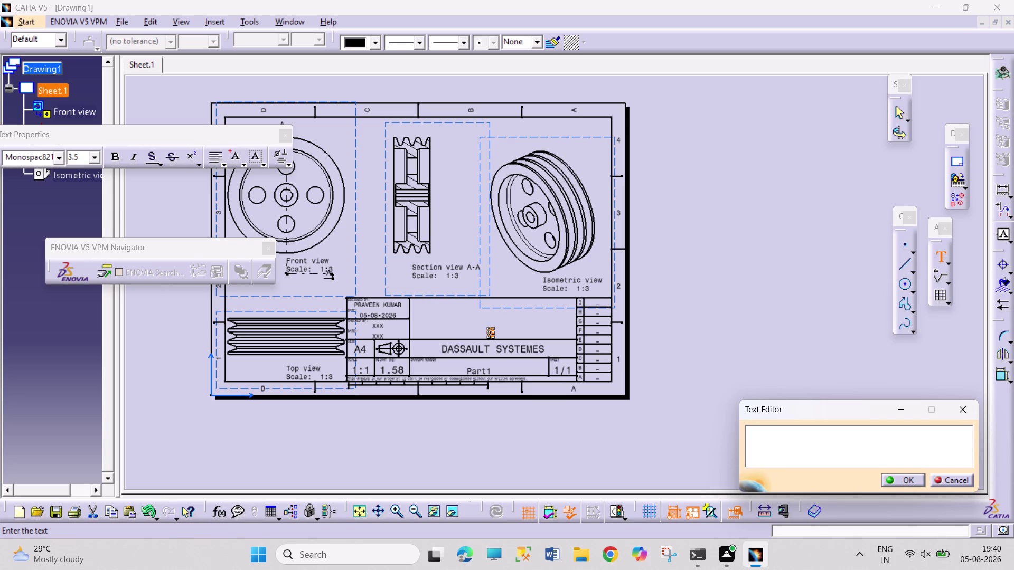
drag(490, 330, 488, 320)
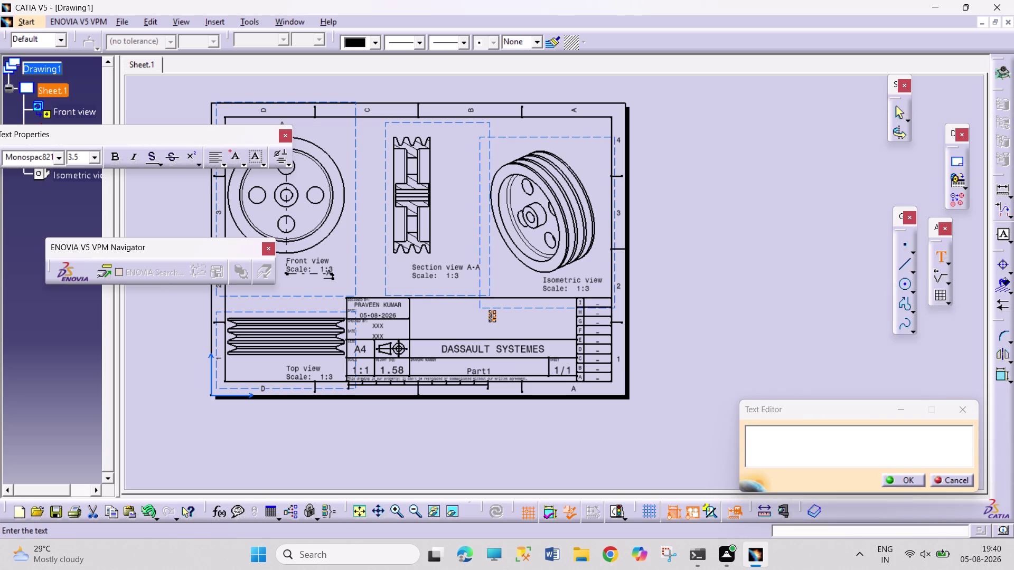
drag(488, 319, 485, 320)
key(v)
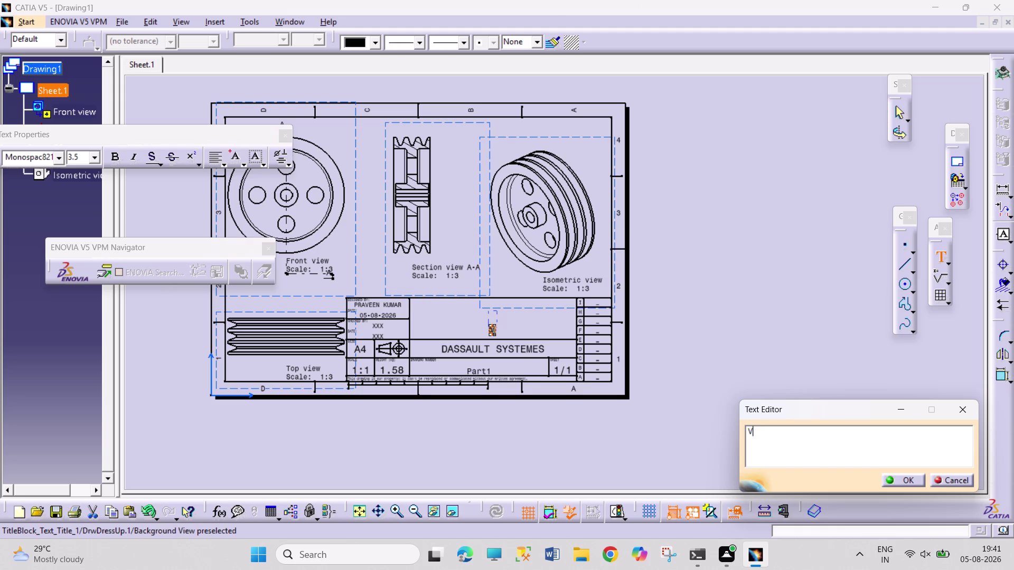
text(-BELT)
key(space)
text(P)
text(U)
text(LLEY)
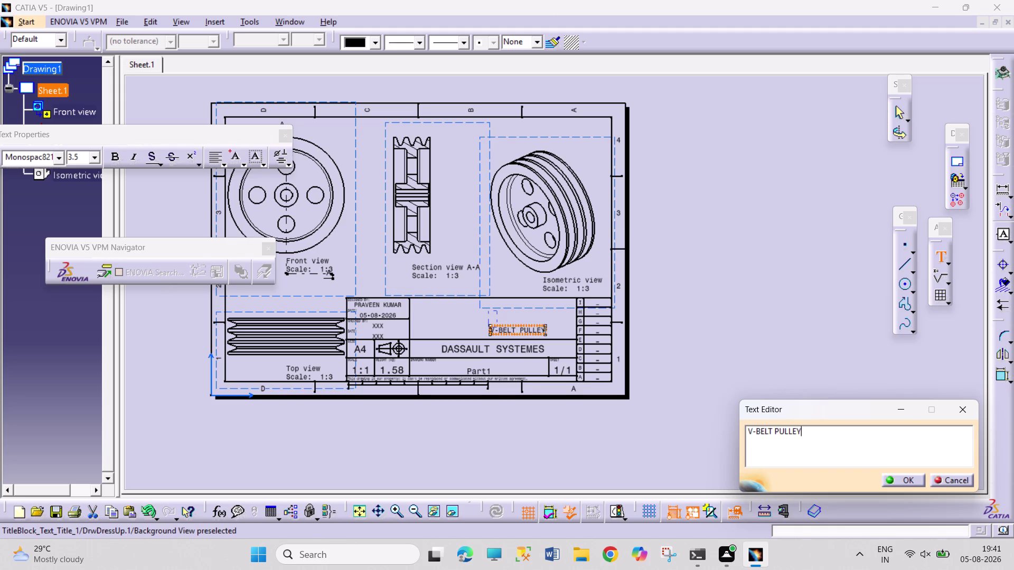
click(892, 477)
Enlarge the V-BELT PULLEY title text to 10 mm through its properties.
right_click(520, 330)
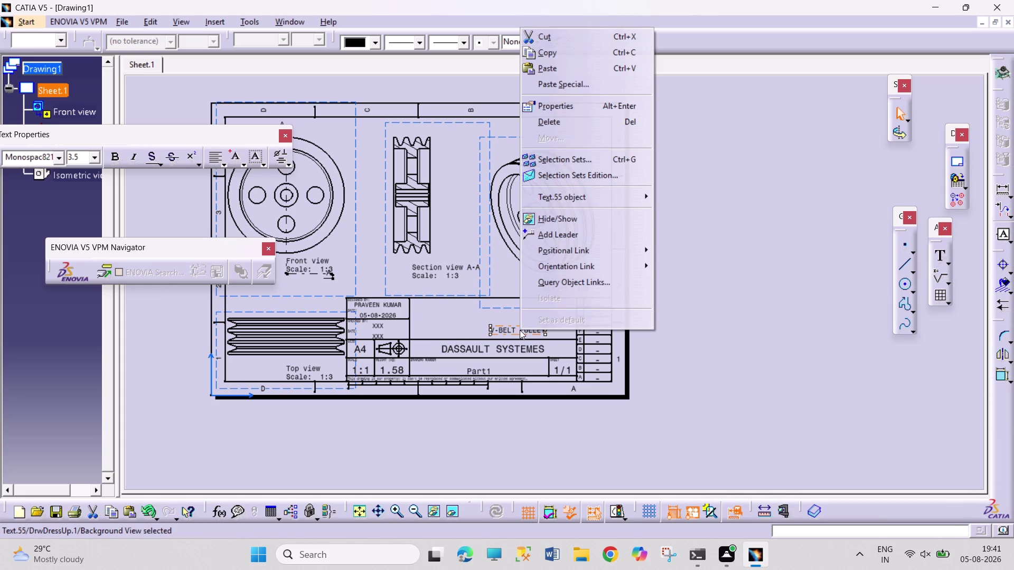
click(589, 103)
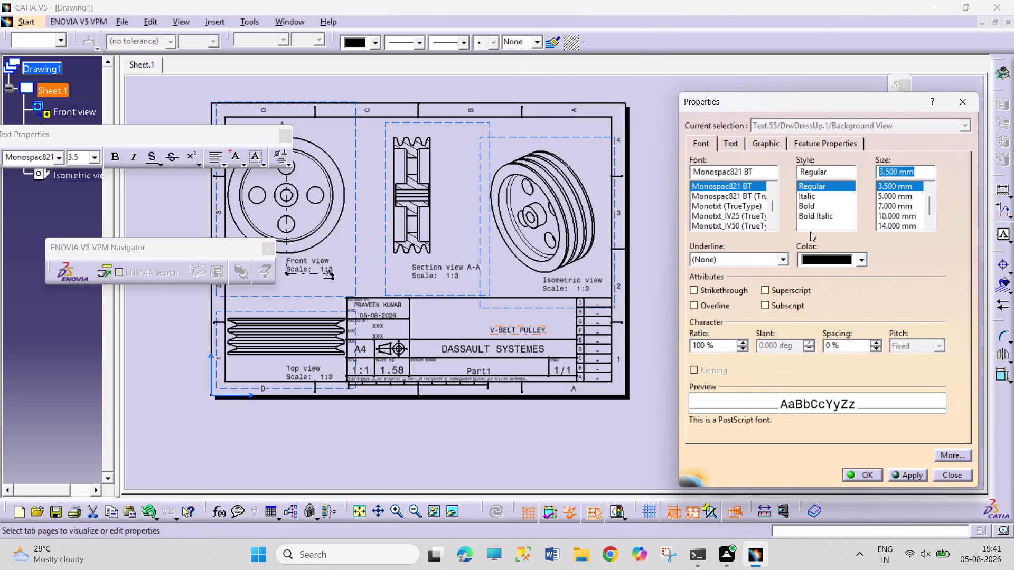
click(894, 212)
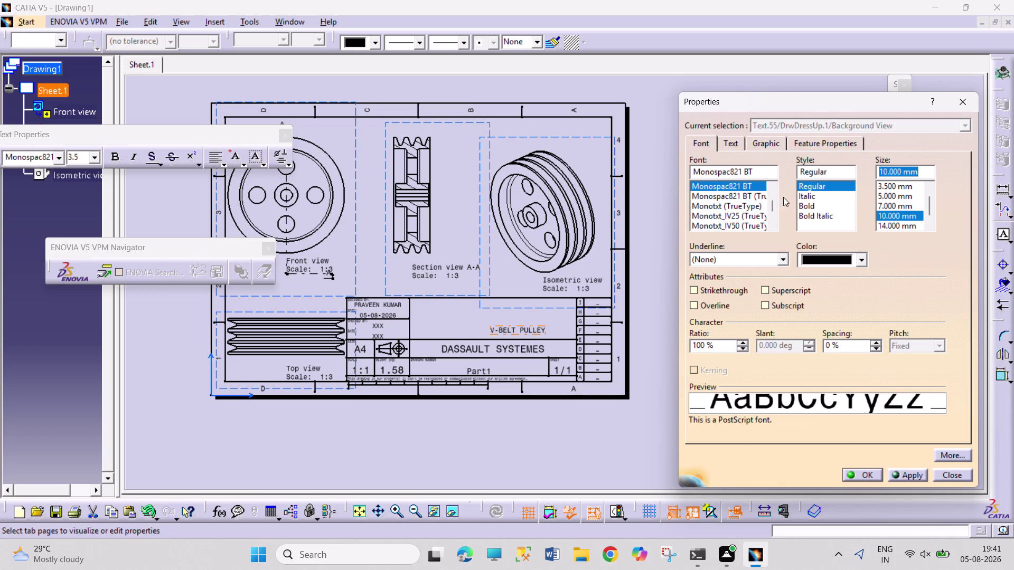
drag(775, 203, 777, 221)
drag(774, 215, 774, 209)
click(862, 474)
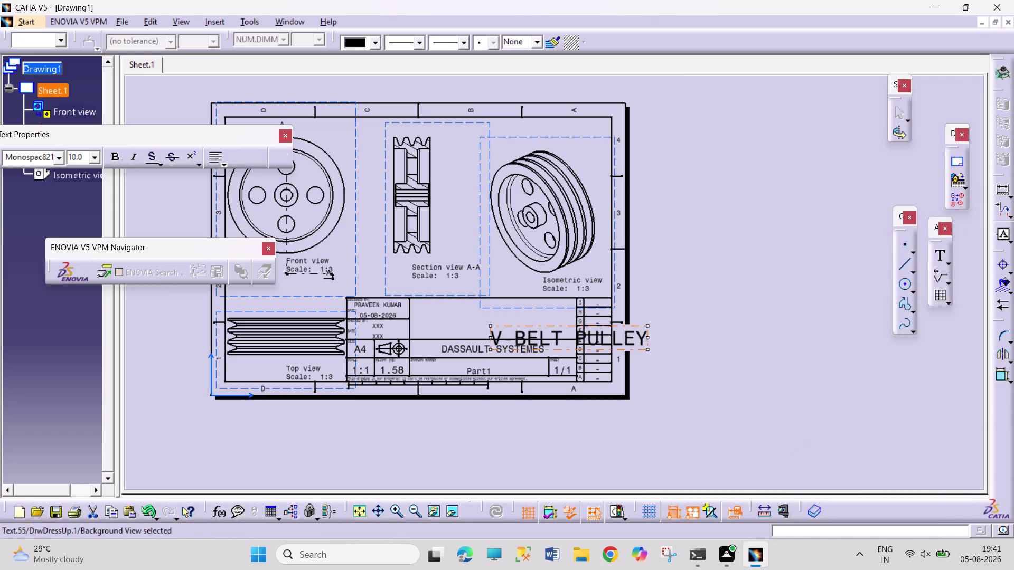
Drag the title into its title-block cell and fine-tune its position.
drag(514, 326, 470, 310)
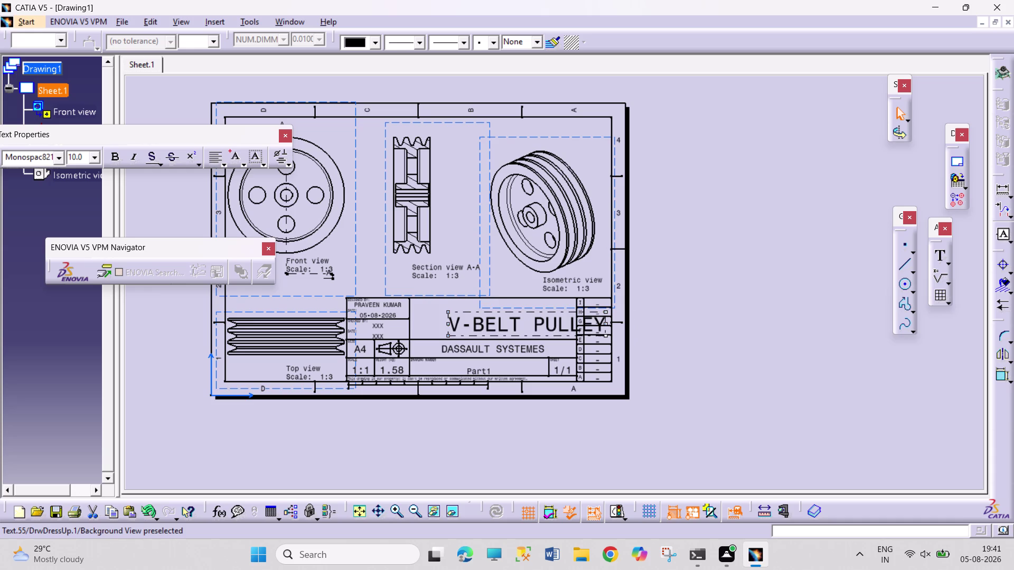
drag(470, 310, 437, 306)
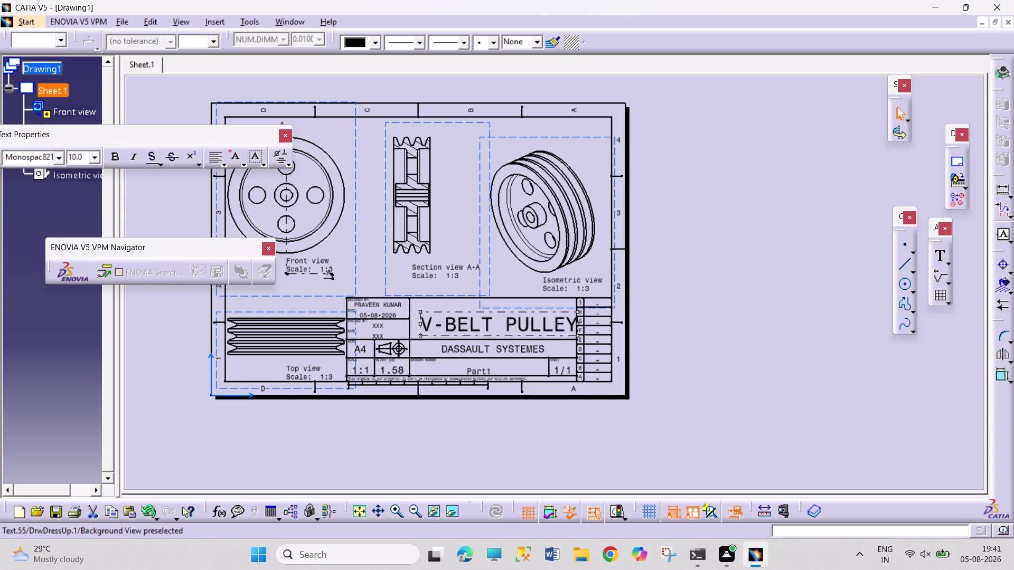
drag(437, 306, 437, 310)
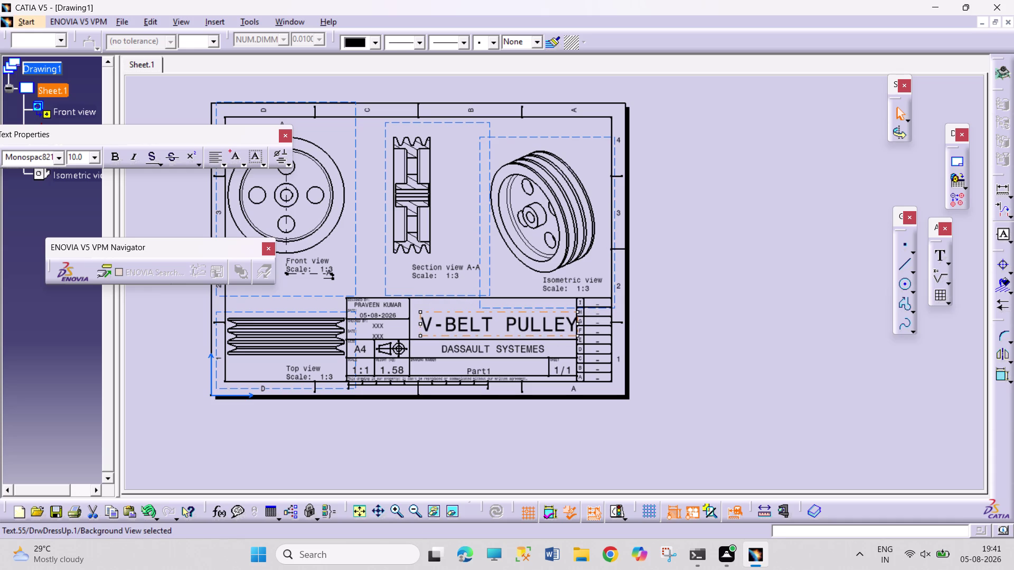
drag(420, 324, 419, 324)
drag(418, 323, 411, 324)
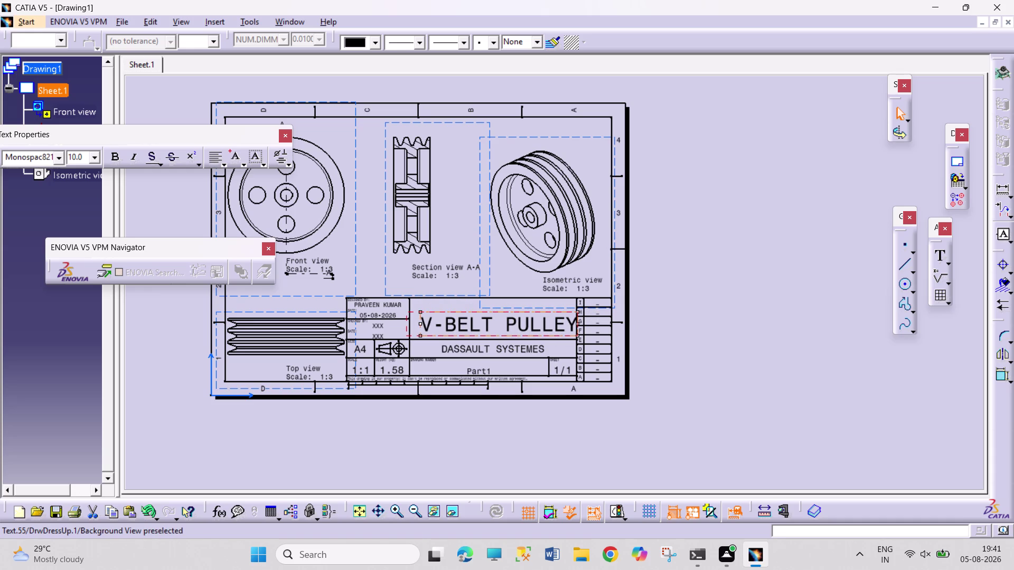
drag(462, 313, 470, 312)
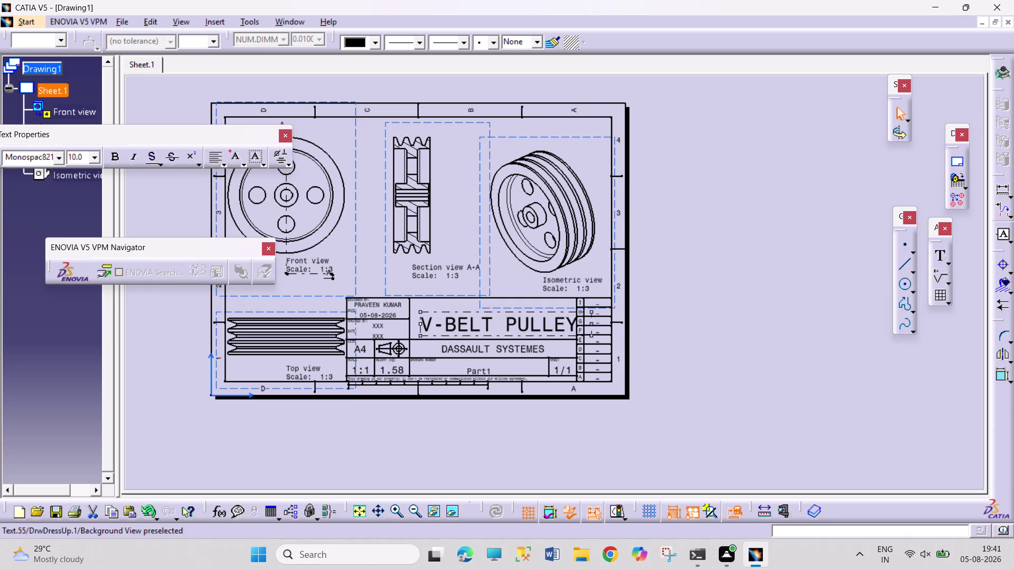
drag(470, 313, 471, 311)
click(748, 291)
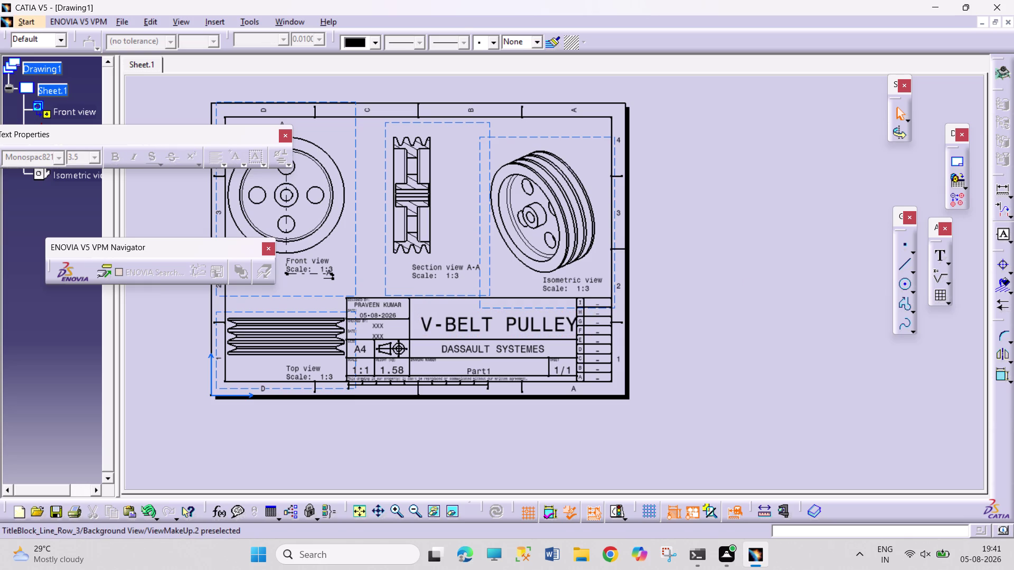
Deselect the title, then open and close the File menu.
click(751, 278)
click(751, 279)
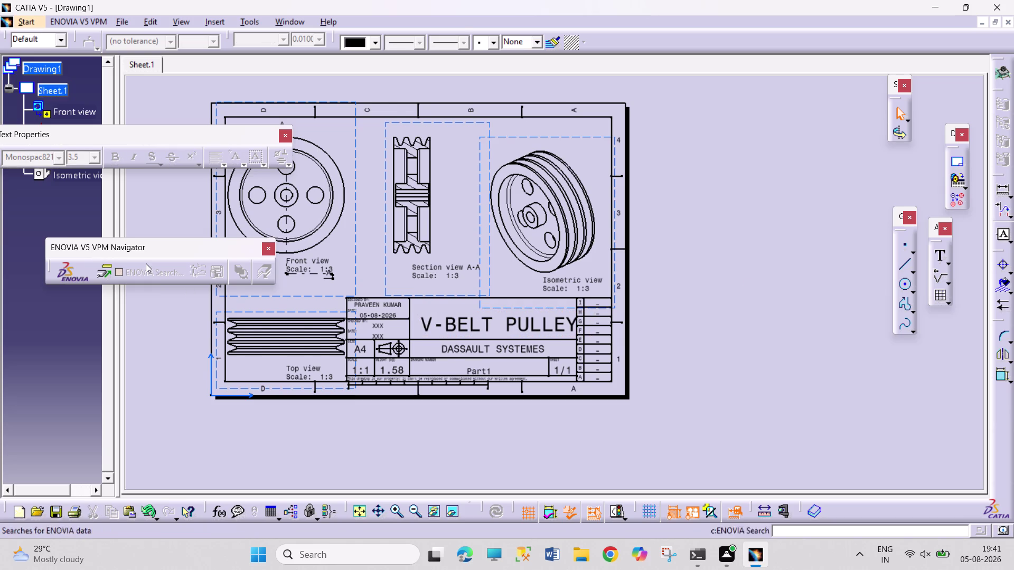
click(123, 23)
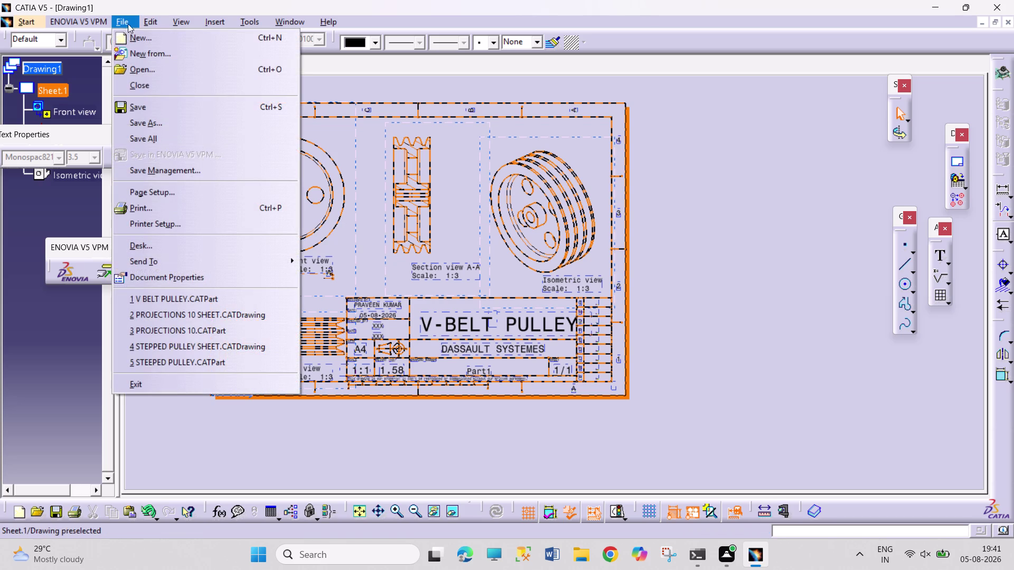
click(236, 361)
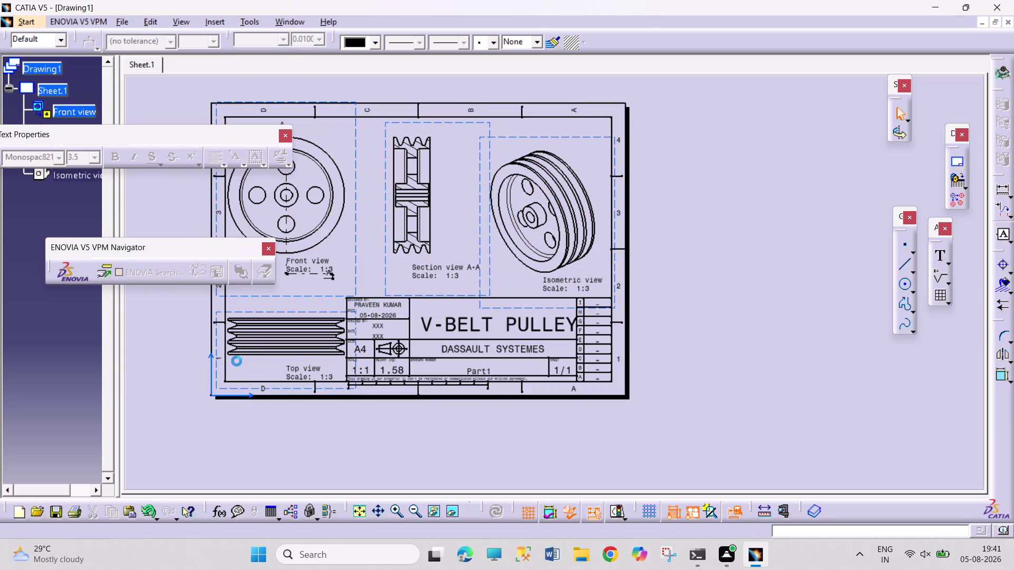
Zoom in on the front view's hole pattern, then open and close the Edit menu.
middle_drag(449, 435, 453, 441)
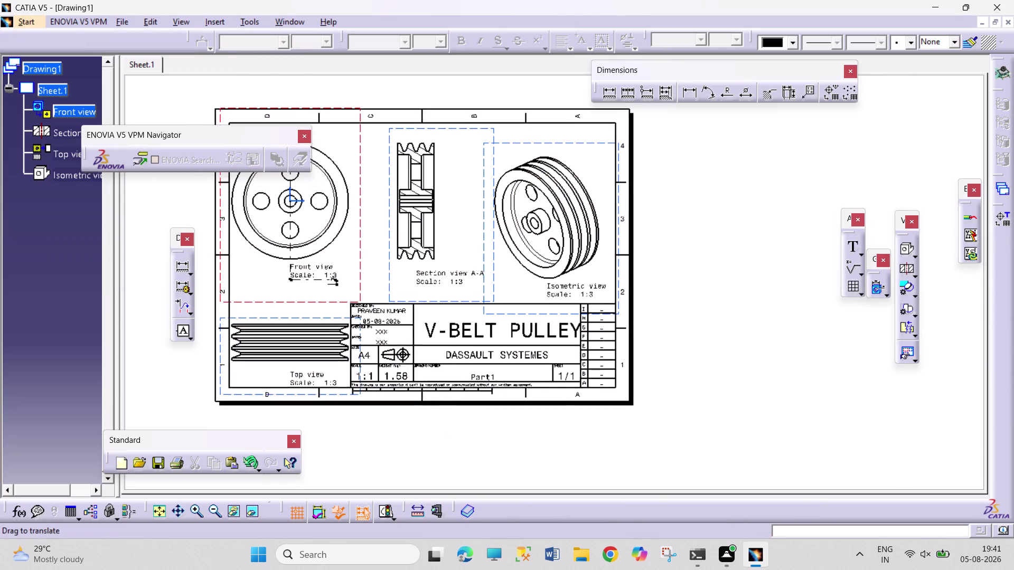
middle_drag(454, 441, 513, 462)
middle_drag(373, 136, 414, 99)
middle_drag(400, 166, 661, 284)
middle_drag(623, 285, 634, 225)
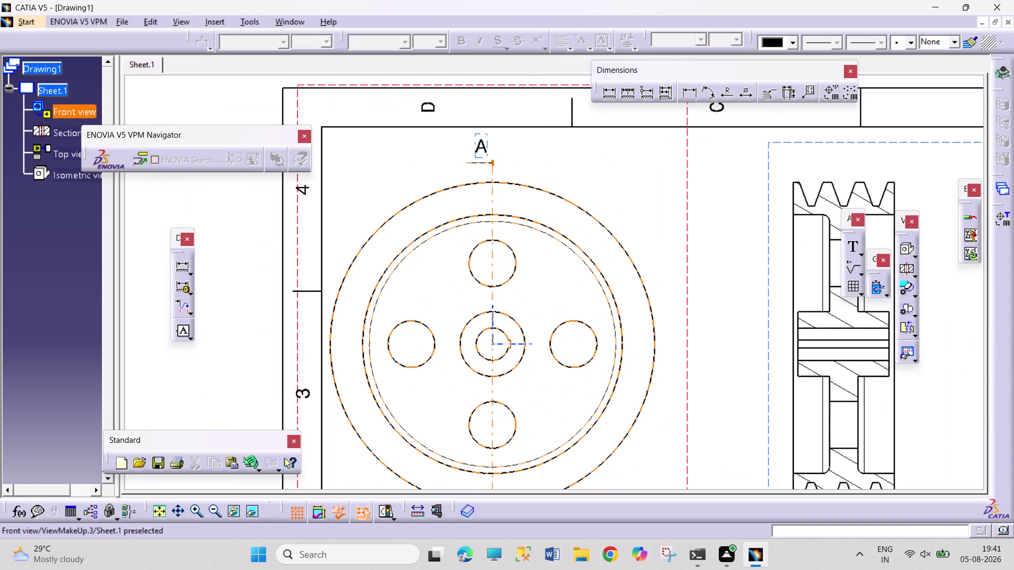
middle_drag(661, 281, 643, 223)
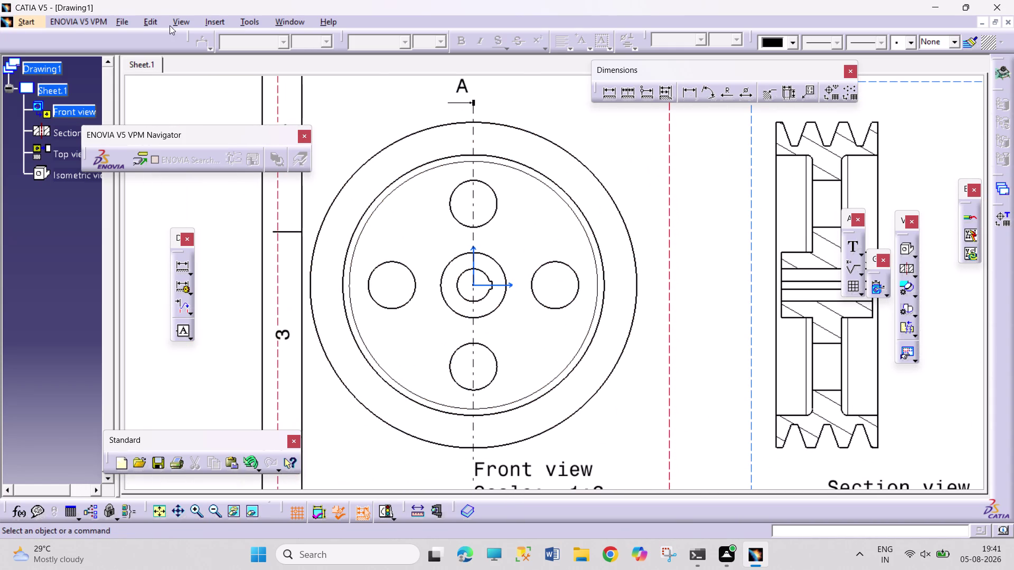
click(150, 23)
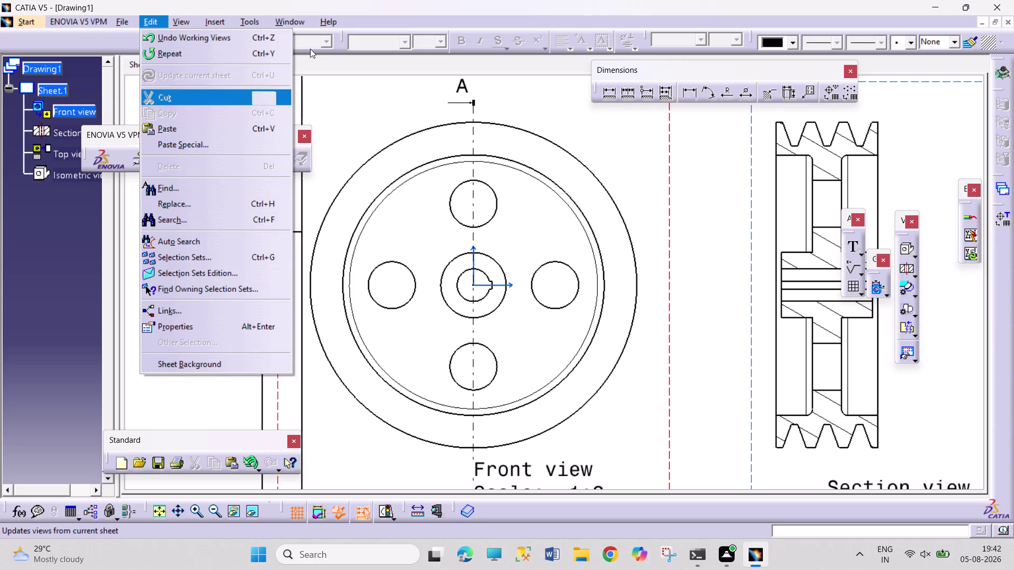
click(610, 139)
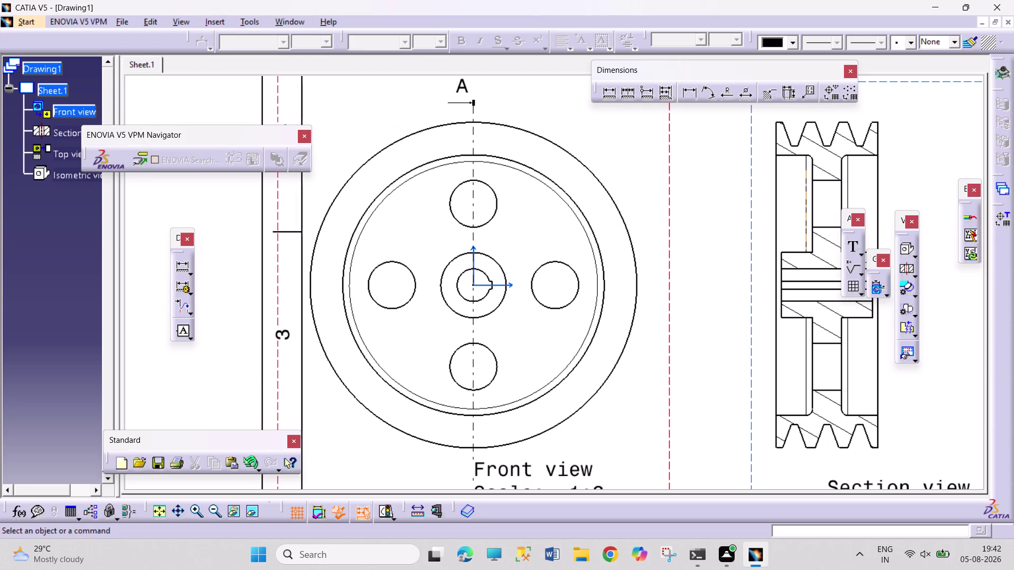
Cancel a stray text annotation and dimension the upper bolt hole as R18.
click(853, 245)
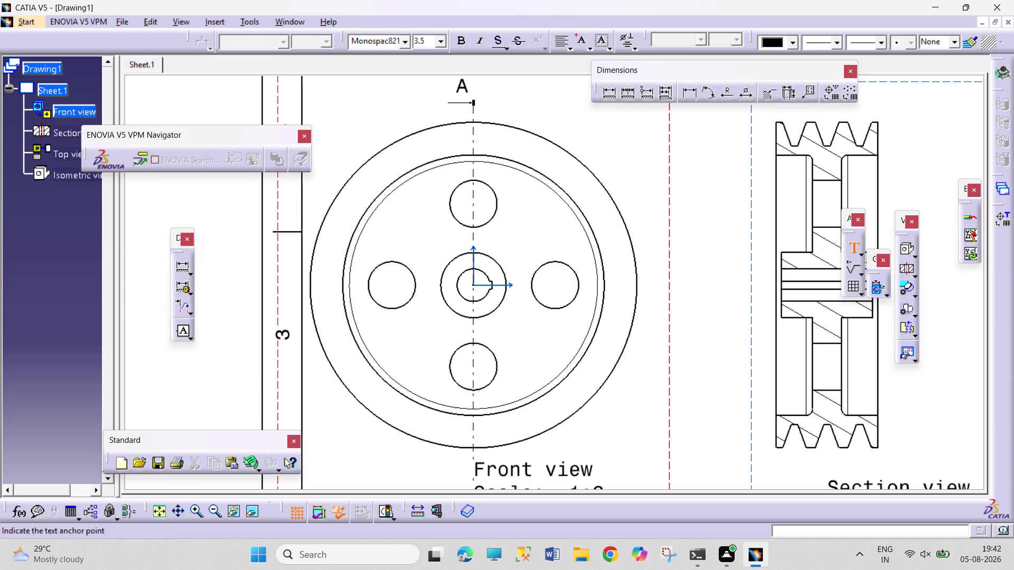
click(854, 246)
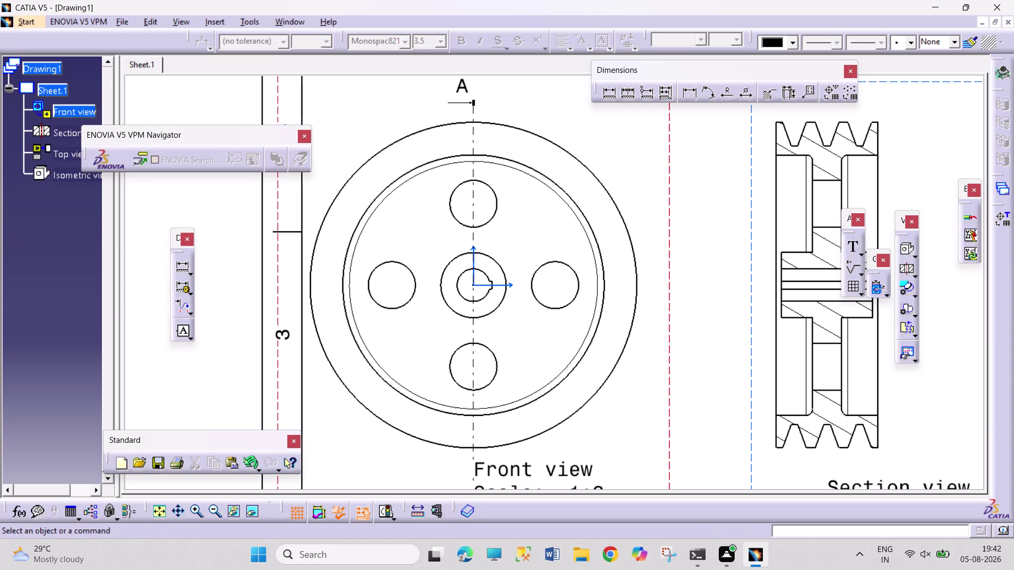
click(725, 93)
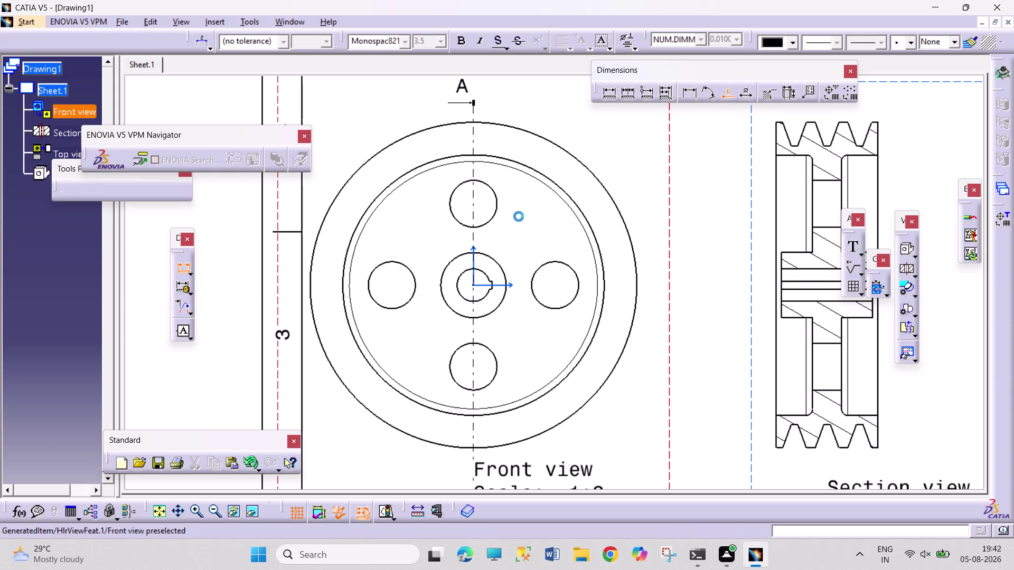
drag(496, 198, 502, 191)
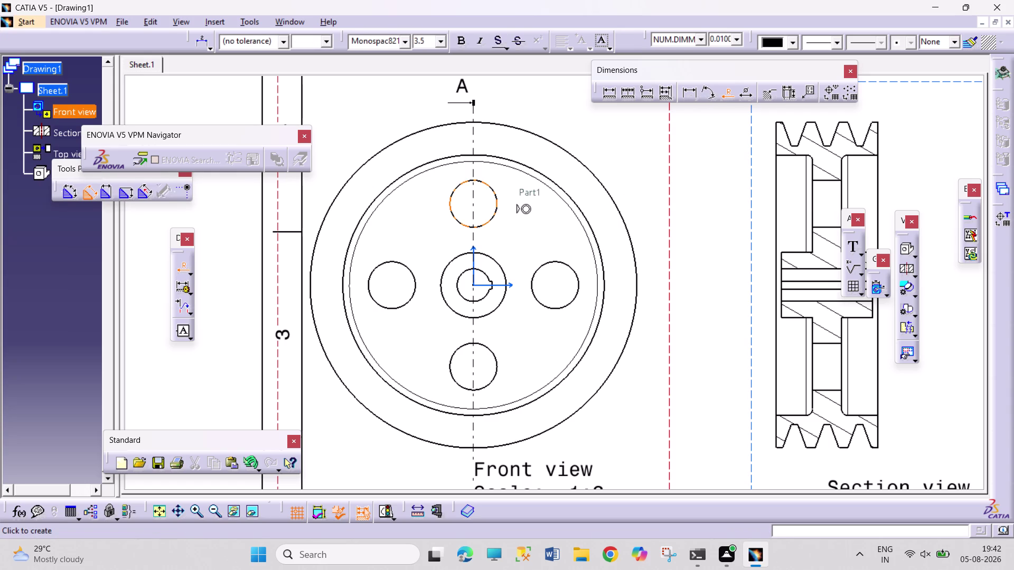
click(542, 120)
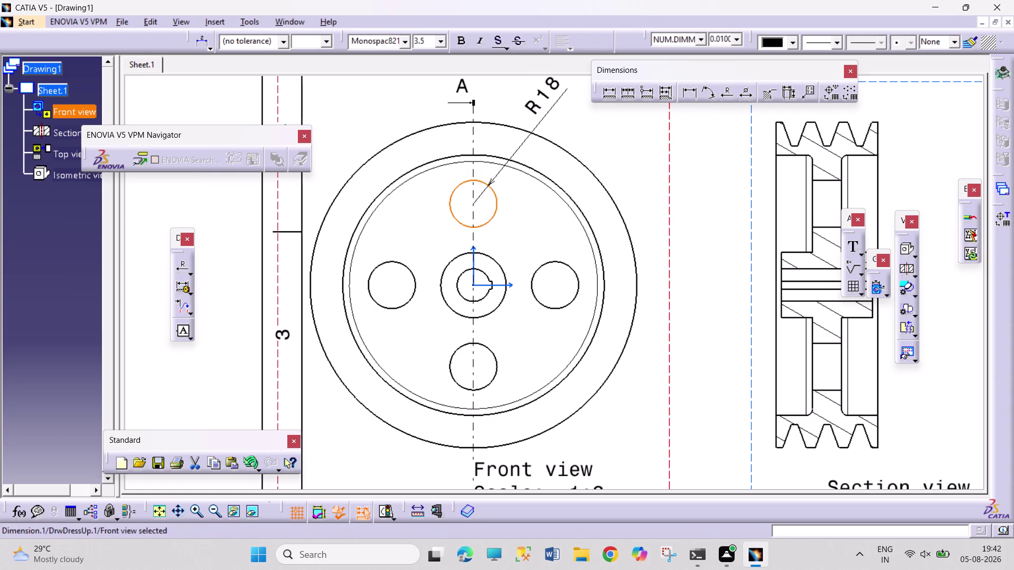
middle_drag(606, 142, 580, 195)
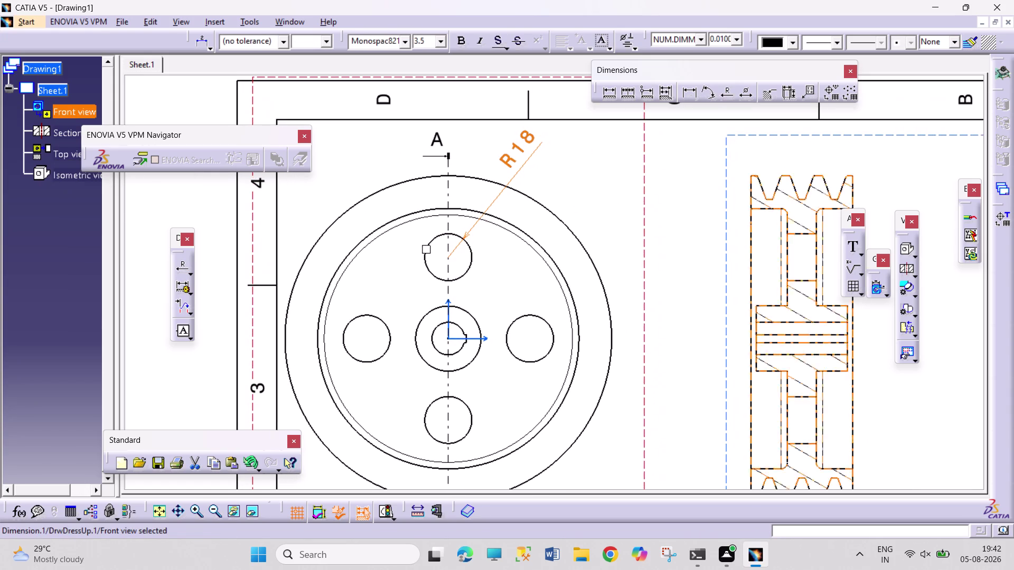
click(858, 254)
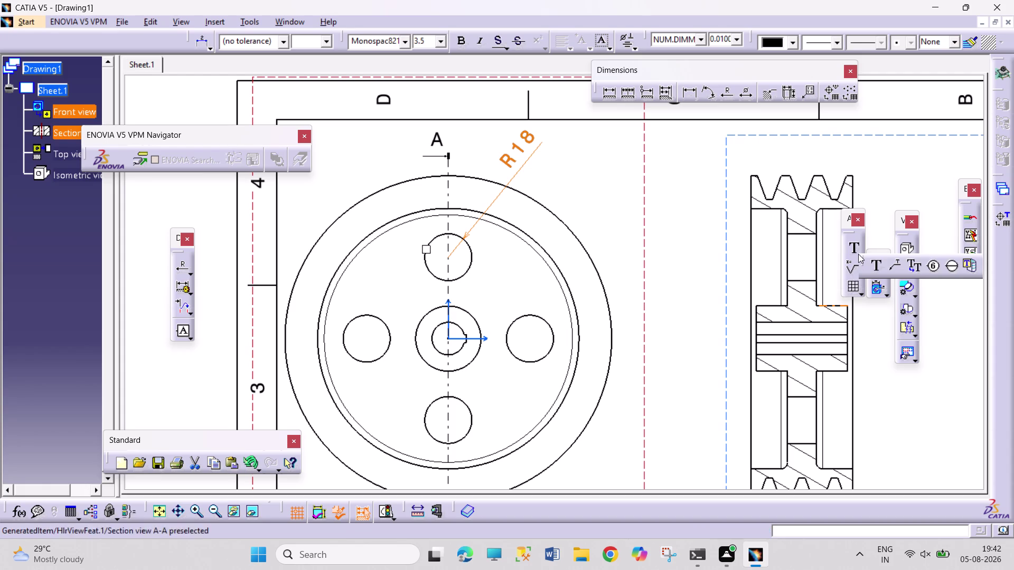
click(897, 265)
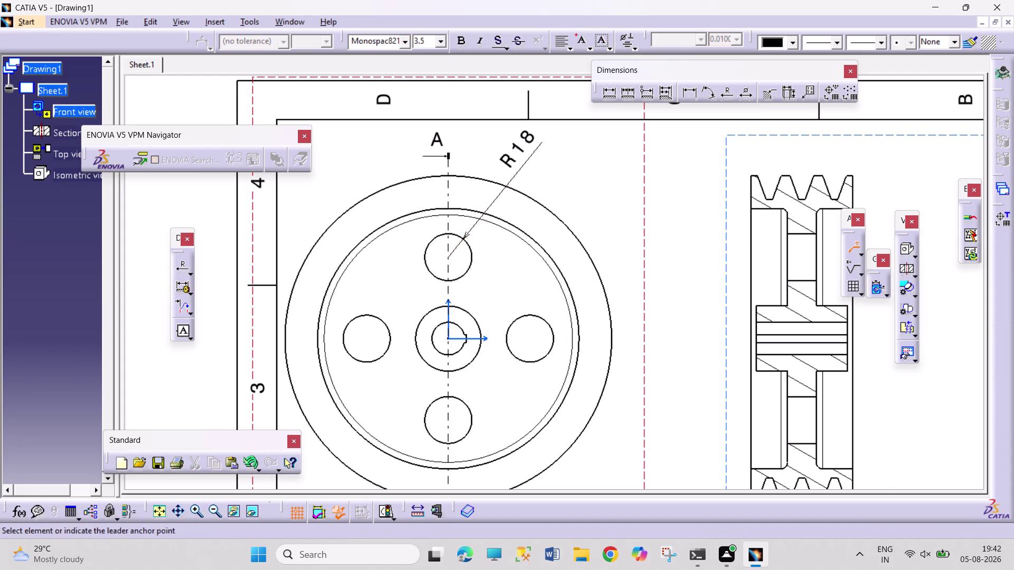
Discard a misplaced leader note anchored on the R18 dimension.
click(541, 144)
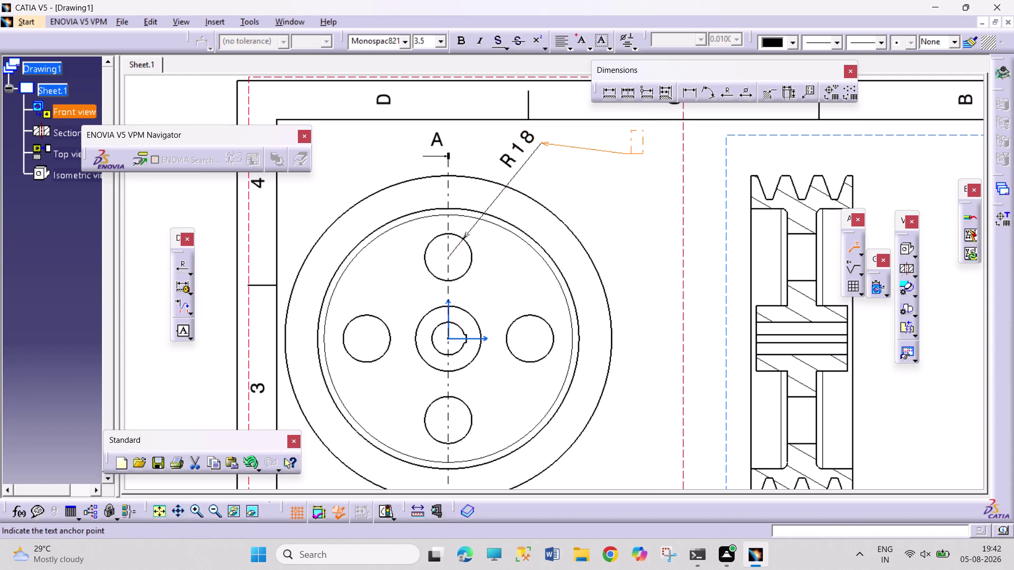
click(628, 126)
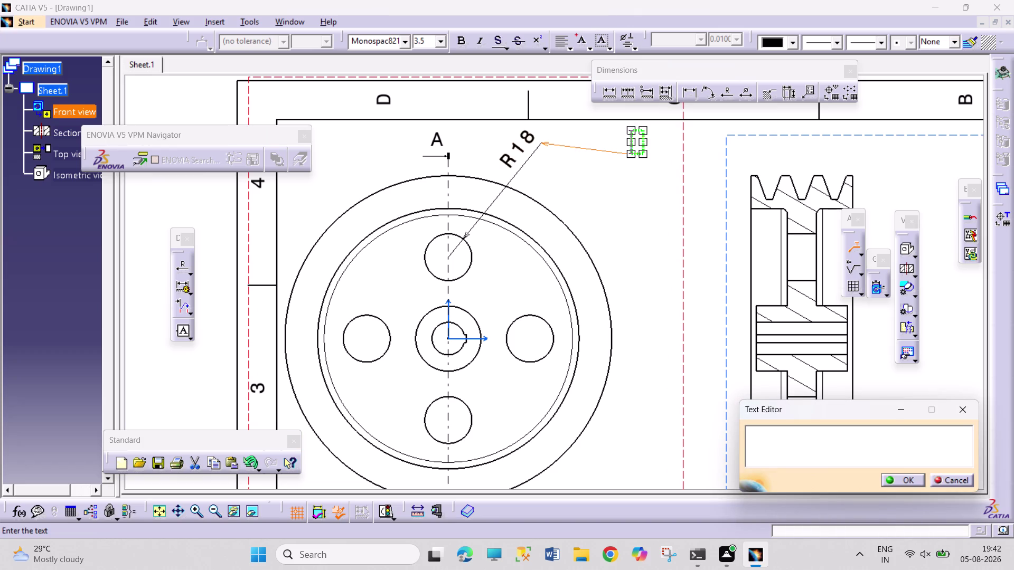
key(ctrl+z)
key(ctrl+z)
key(Escape)
key(Escape)
key(Escape)
key(ctrl+z)
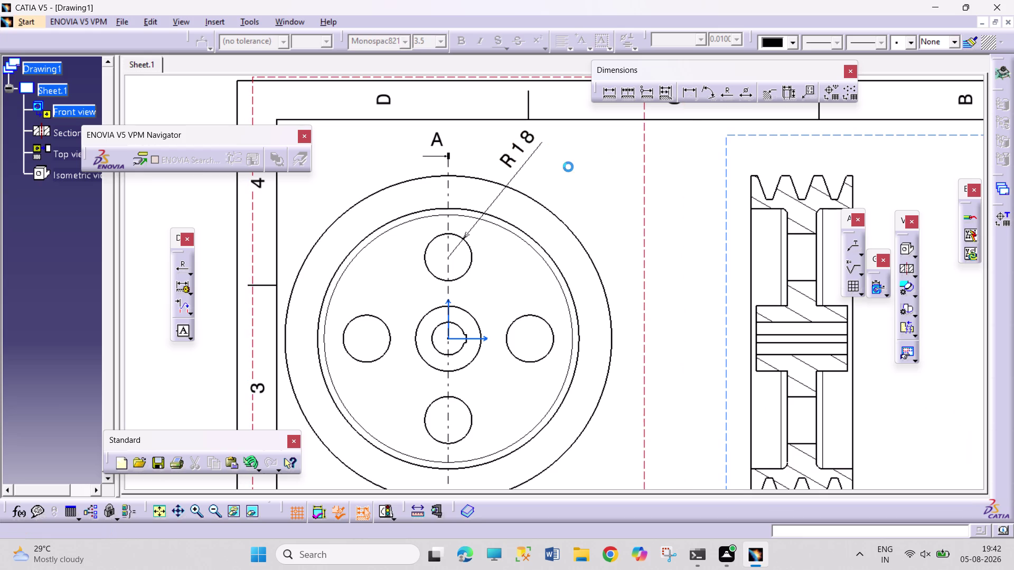
Create a leader note '4 HOLES , DIAMETER 36' on the upper bolt hole.
click(855, 242)
click(468, 253)
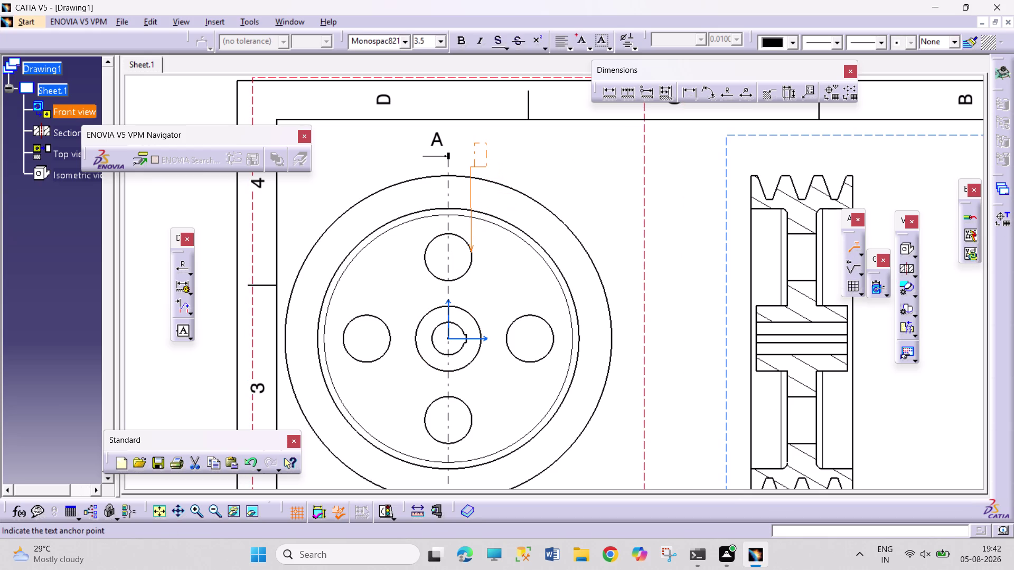
click(485, 140)
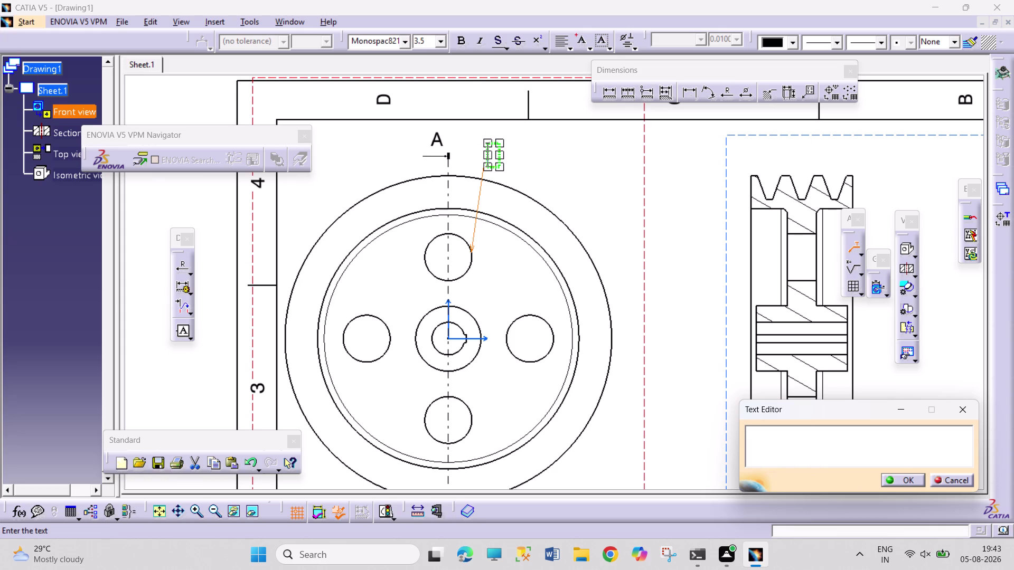
text(4 HOLE)
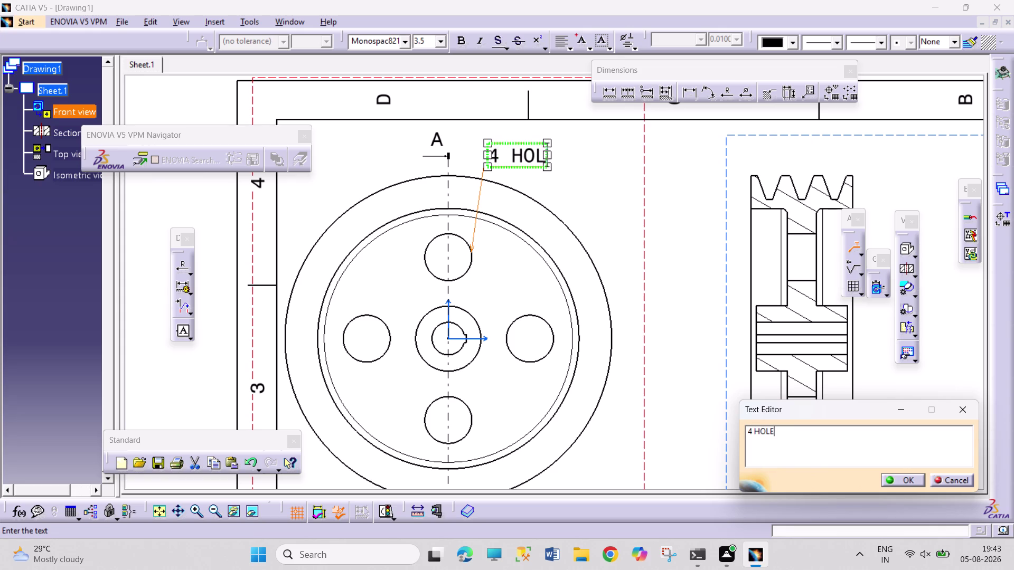
text(S)
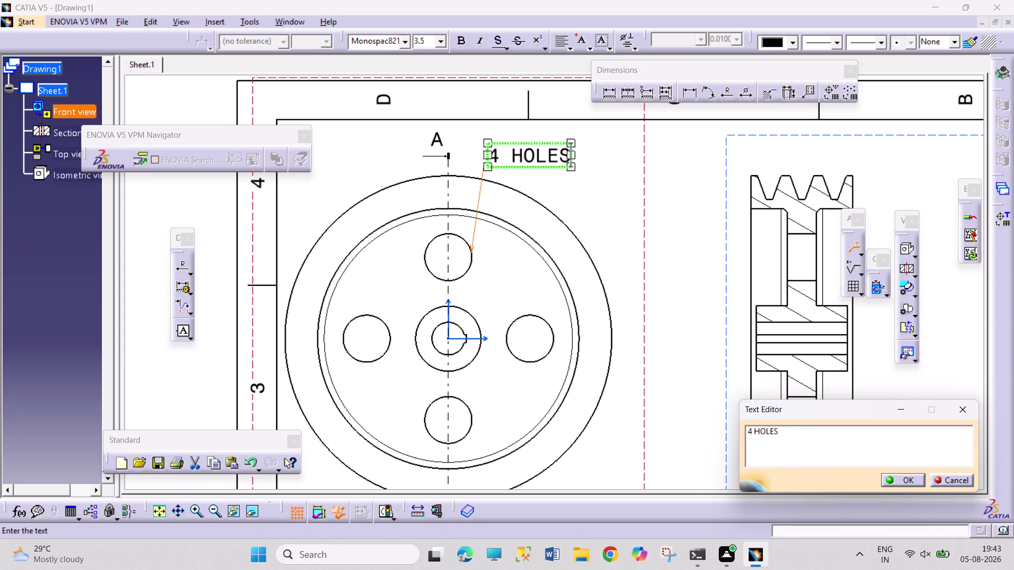
key(space)
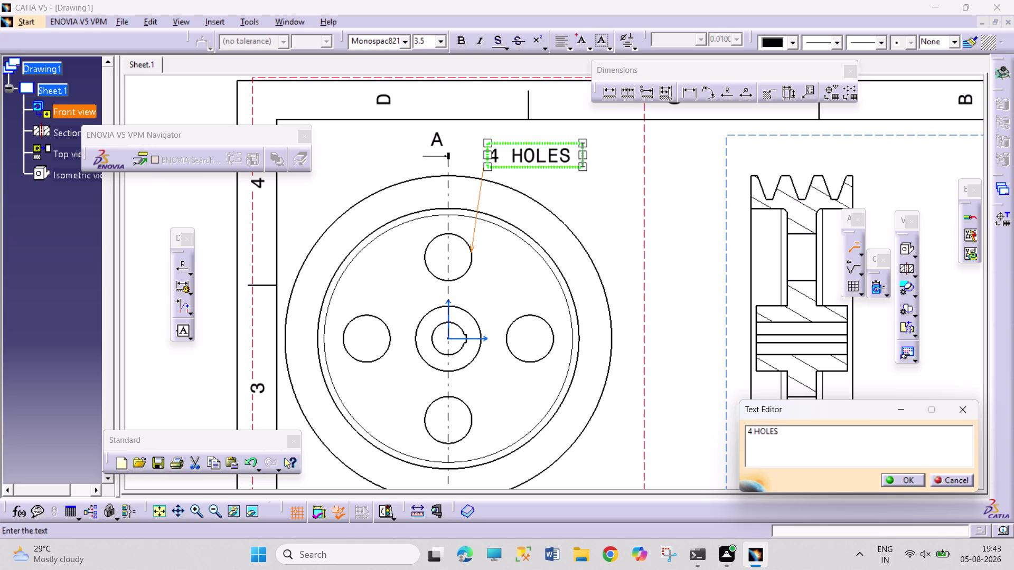
text(,)
key(space)
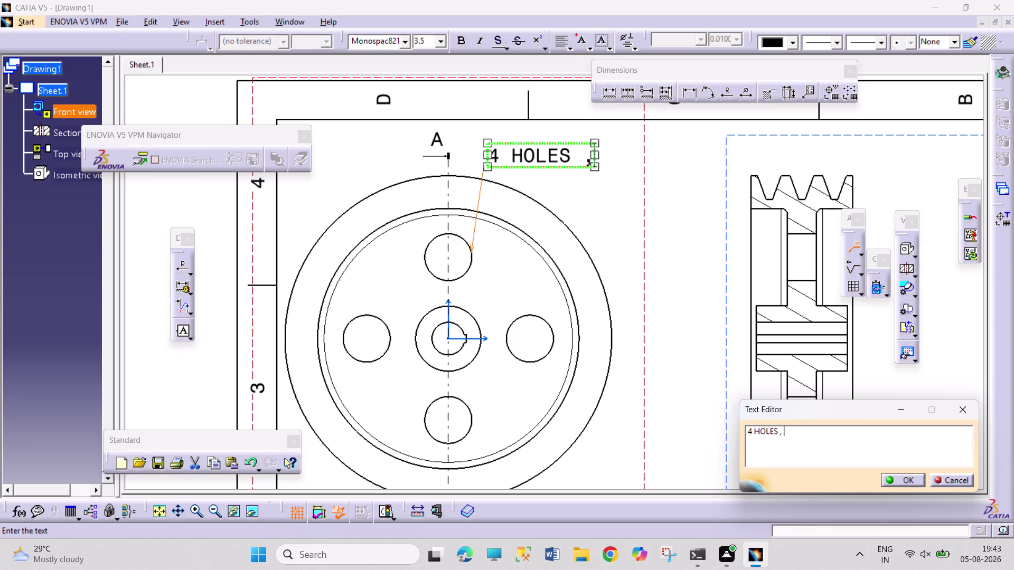
text(DIAME)
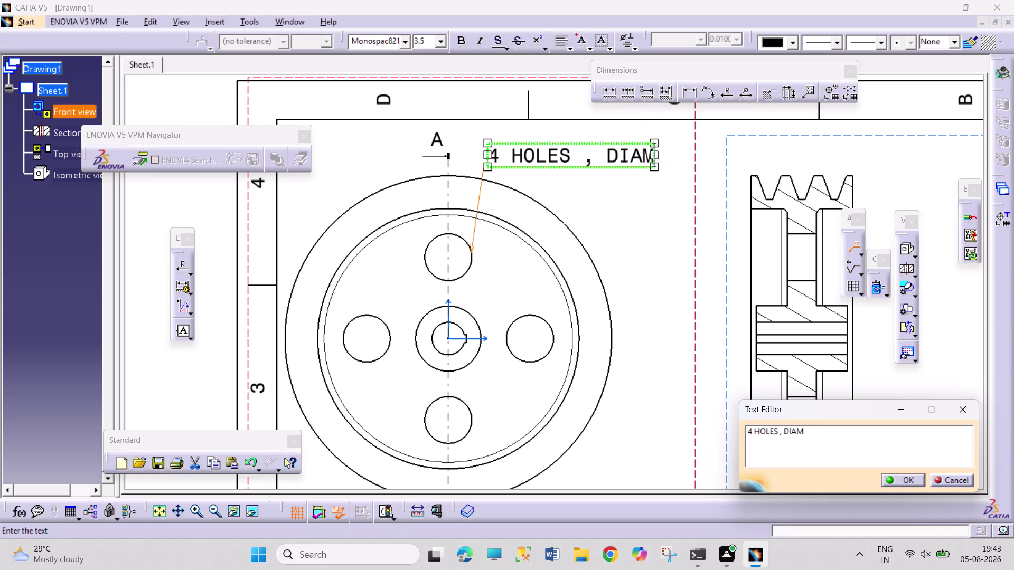
text(TER)
key(space)
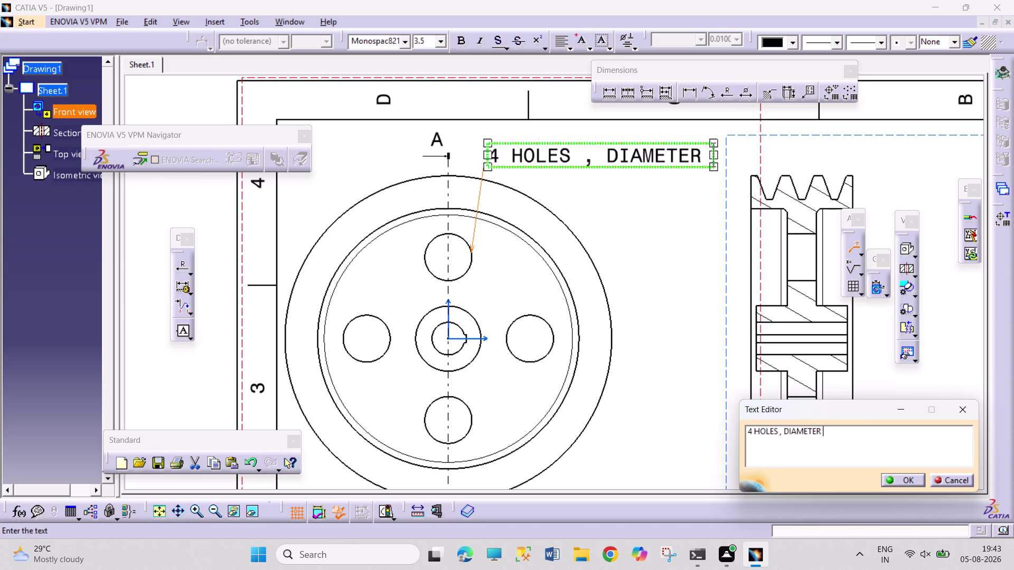
text(36)
key(Return)
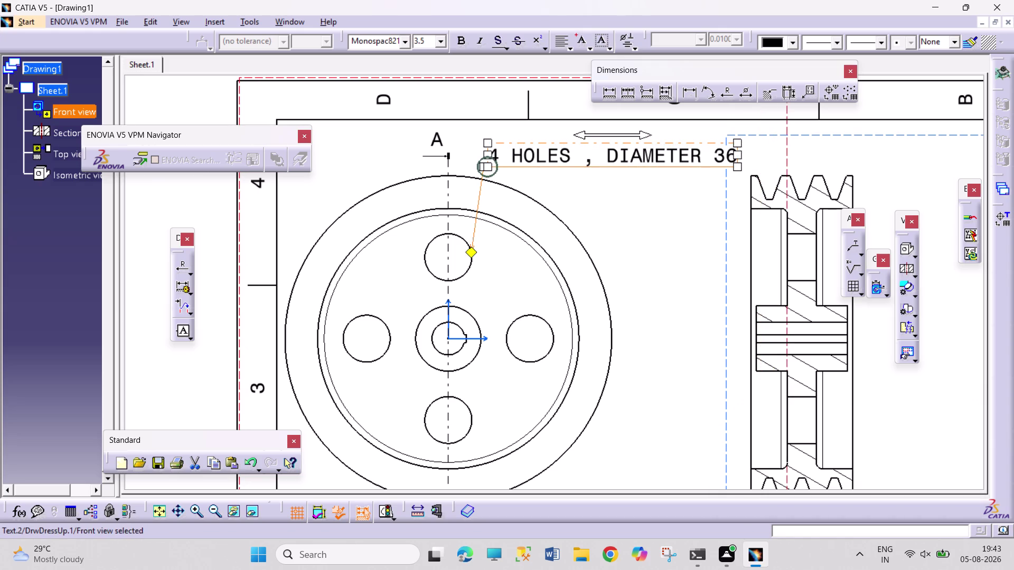
Extend the hole note text with ' ON PCD 125'.
double_click(722, 159)
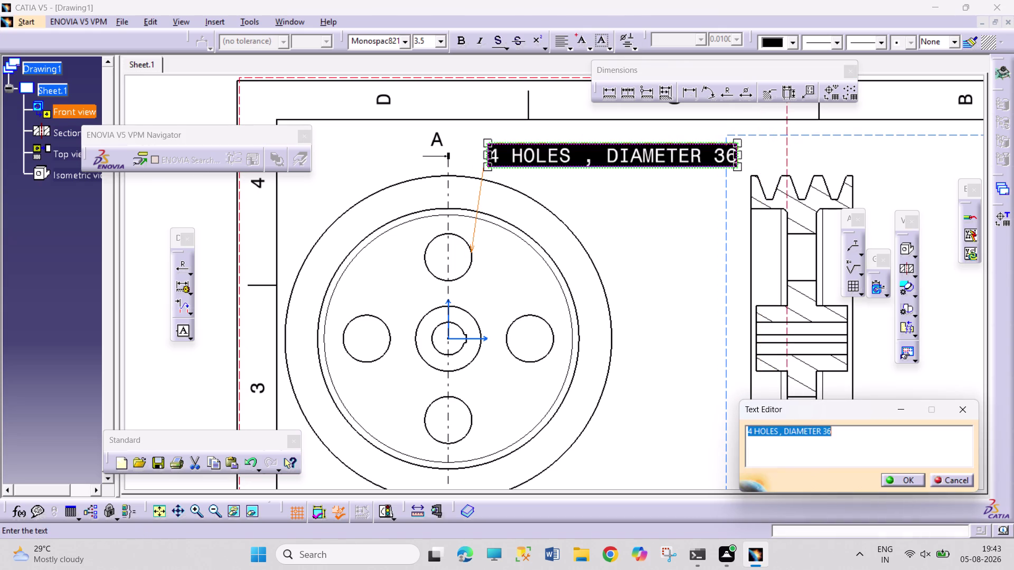
click(849, 437)
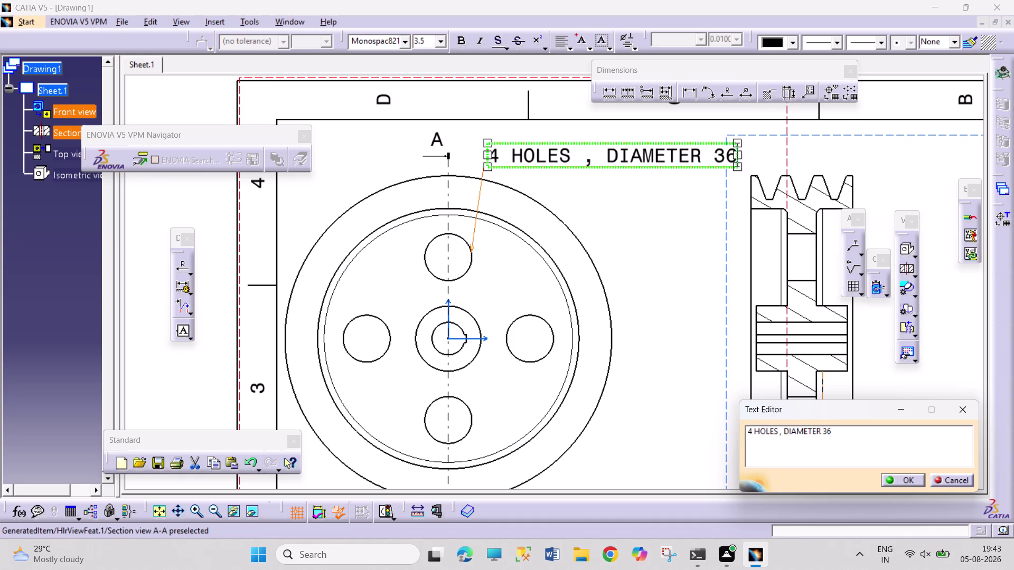
key(space)
text(ON)
key(space)
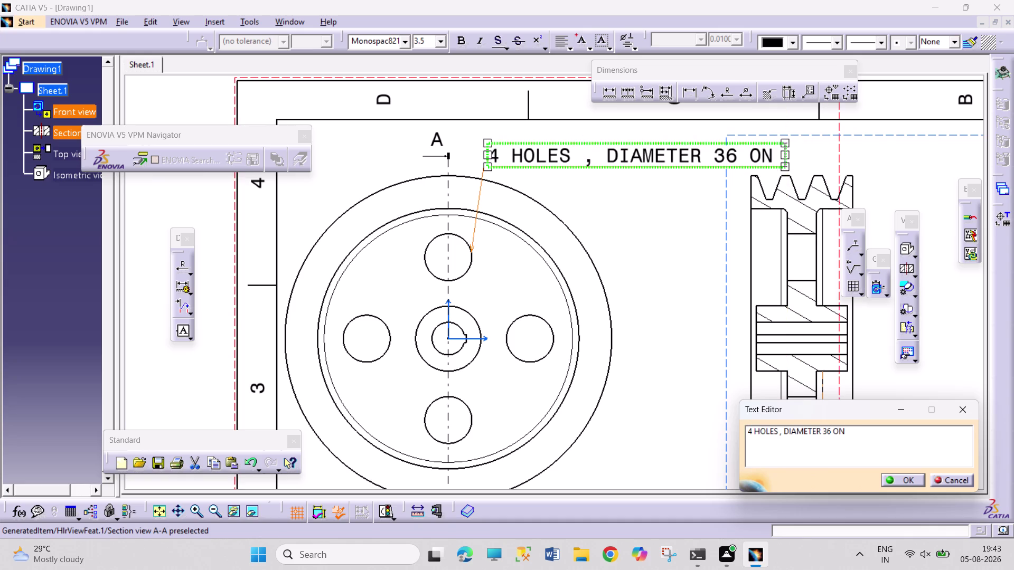
text(PCD 12)
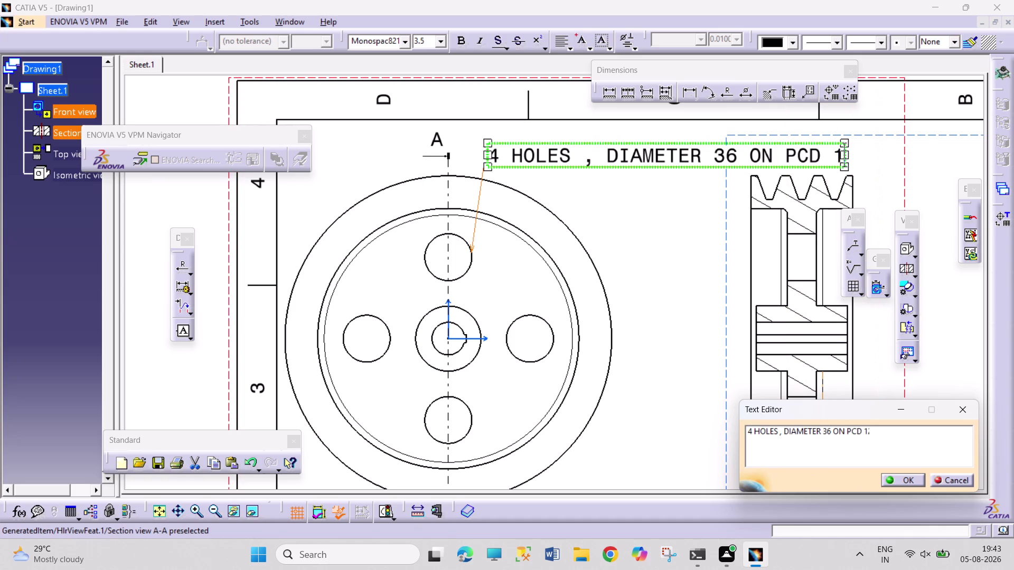
key(5)
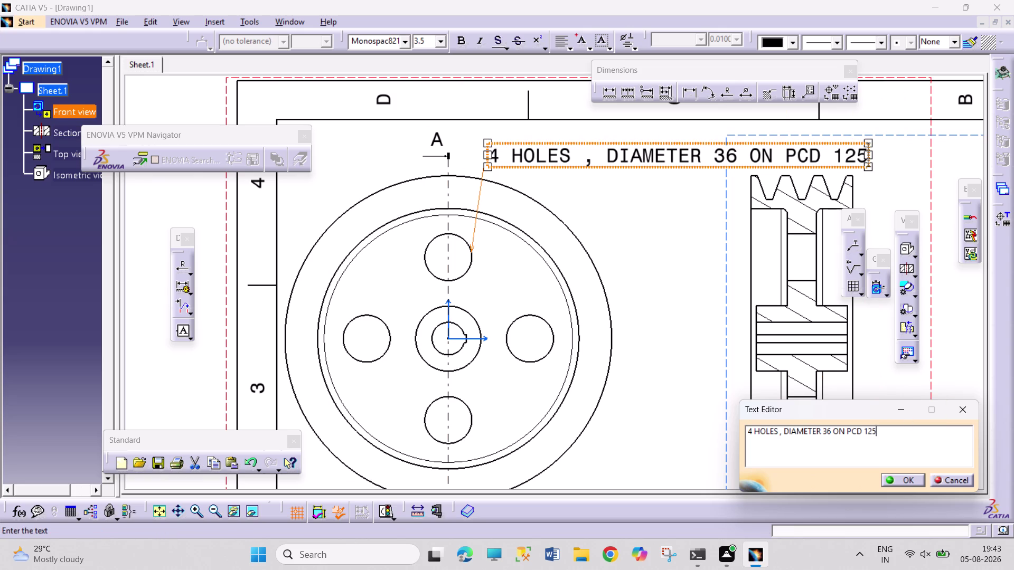
Move the hole note right beside the A section mark.
drag(869, 155, 833, 153)
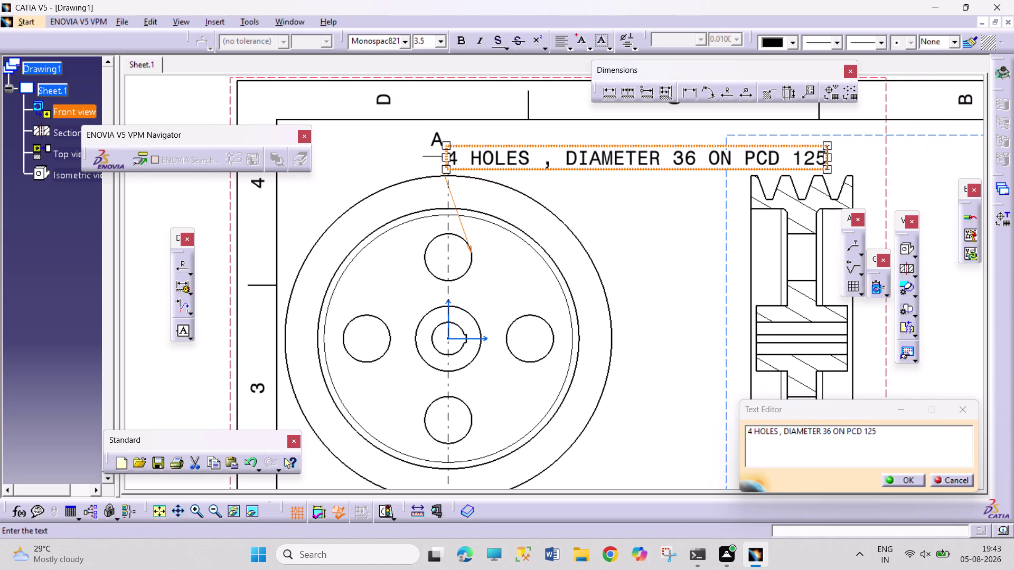
drag(832, 153, 841, 150)
click(682, 203)
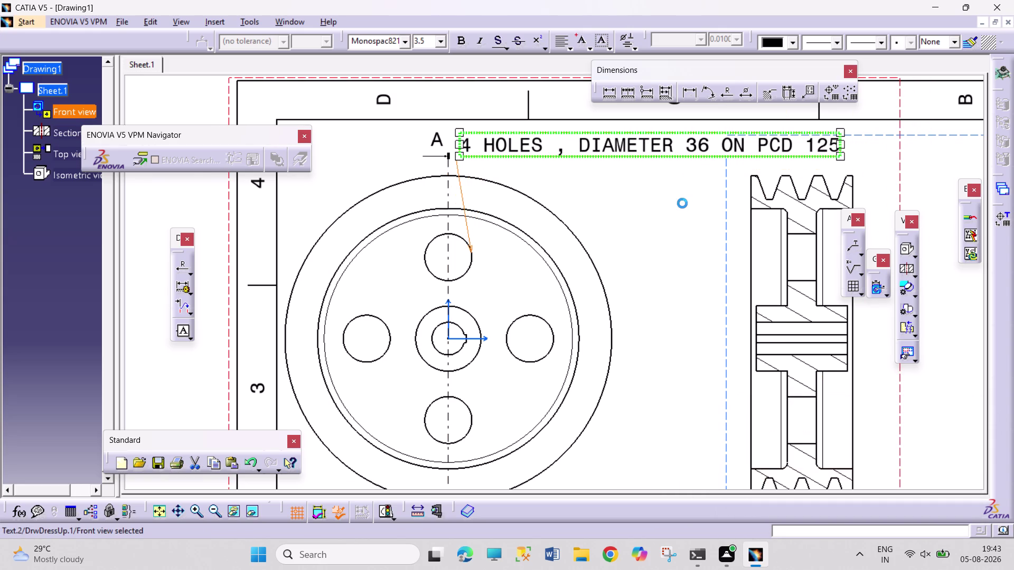
click(675, 211)
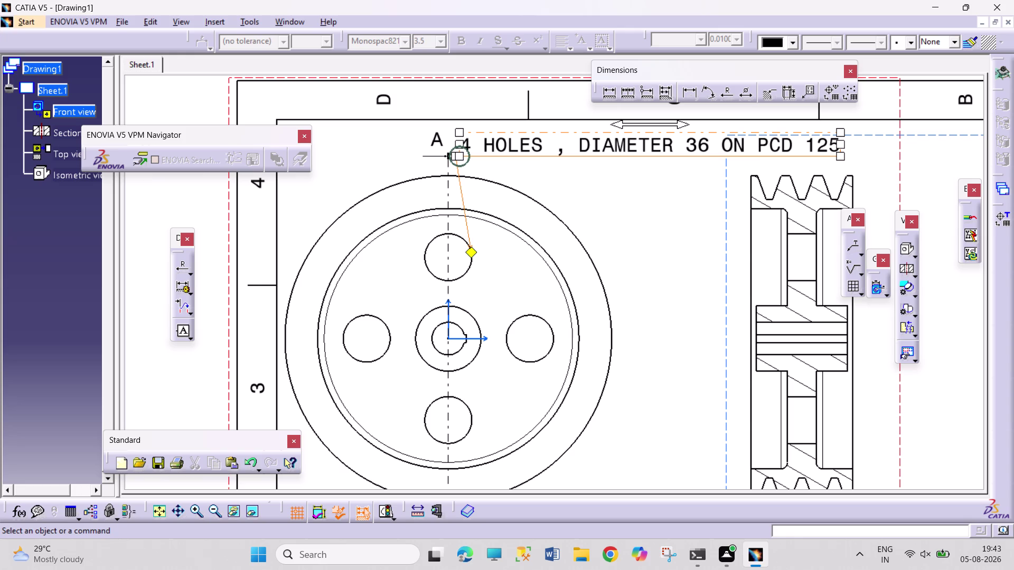
right_click(703, 150)
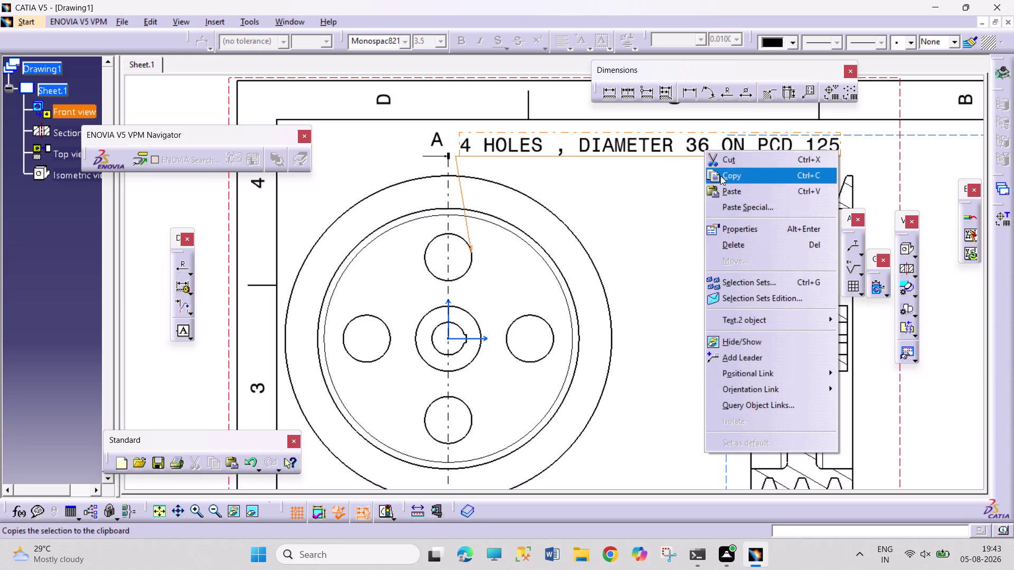
click(740, 206)
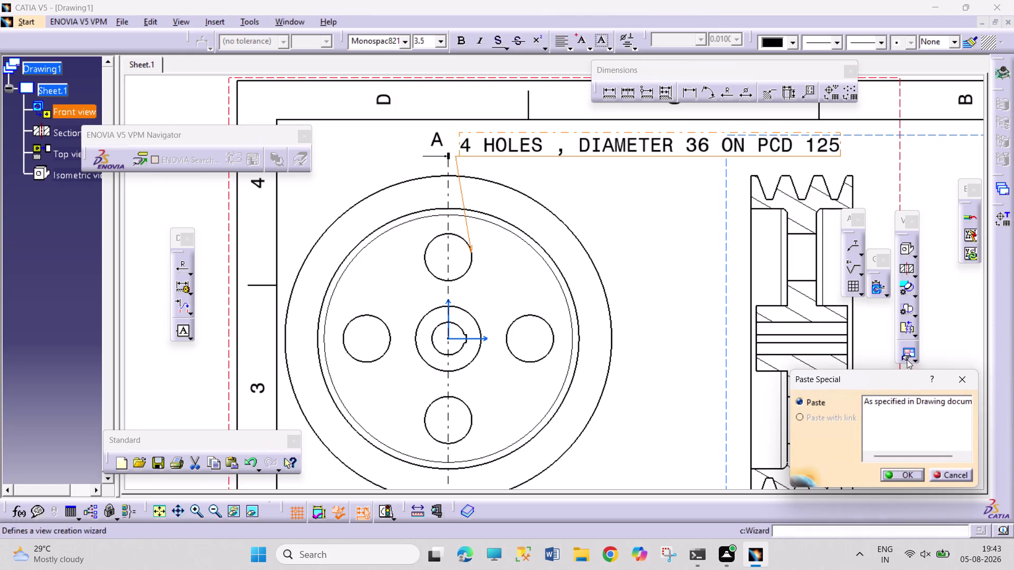
drag(956, 375, 945, 367)
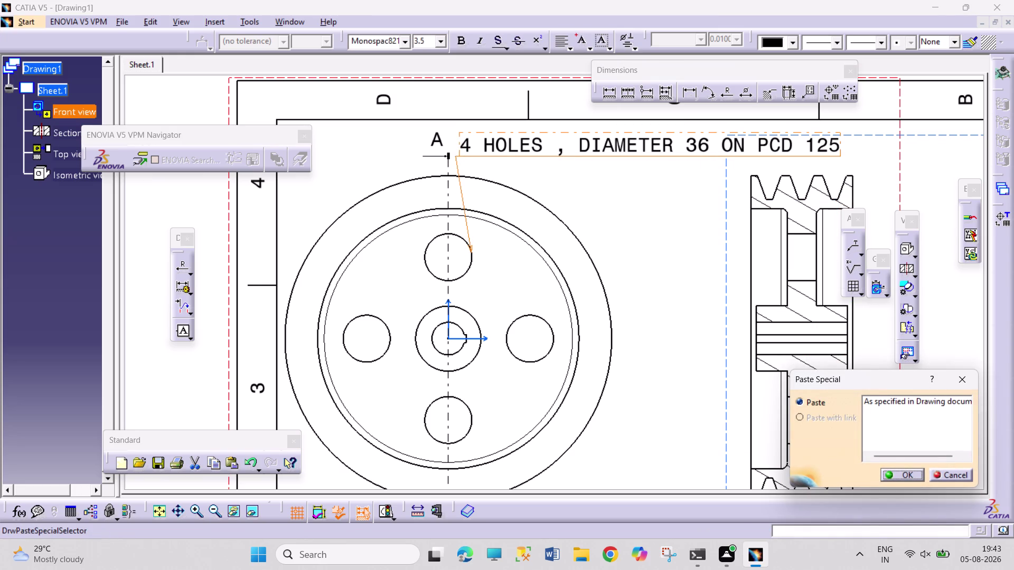
right_click(615, 152)
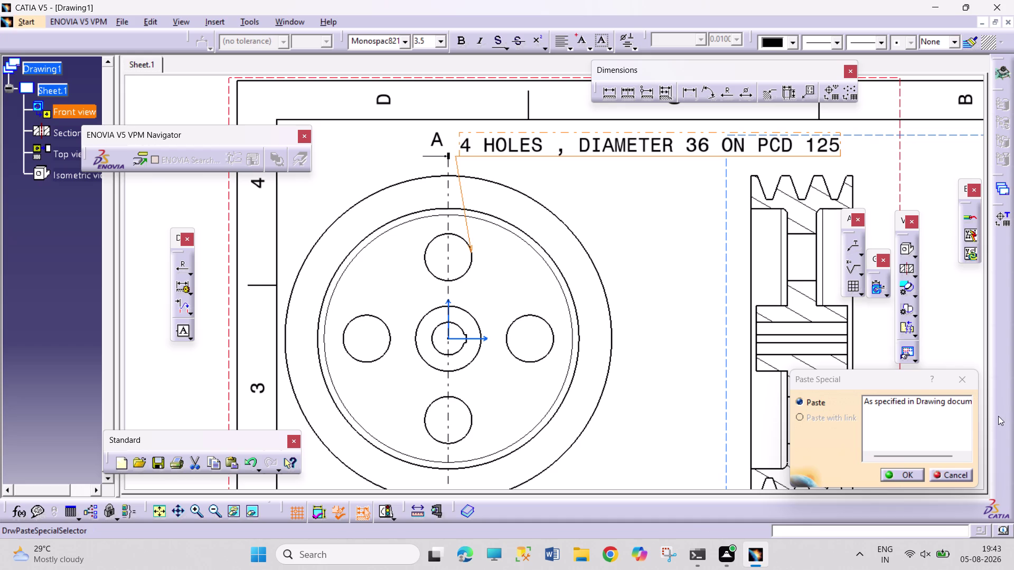
click(969, 388)
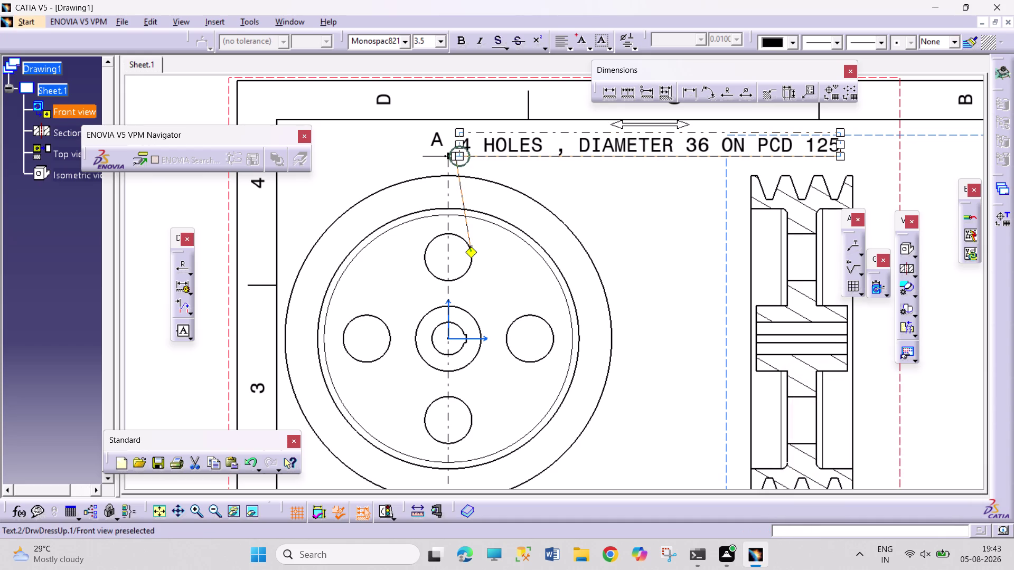
drag(684, 126, 674, 126)
click(652, 243)
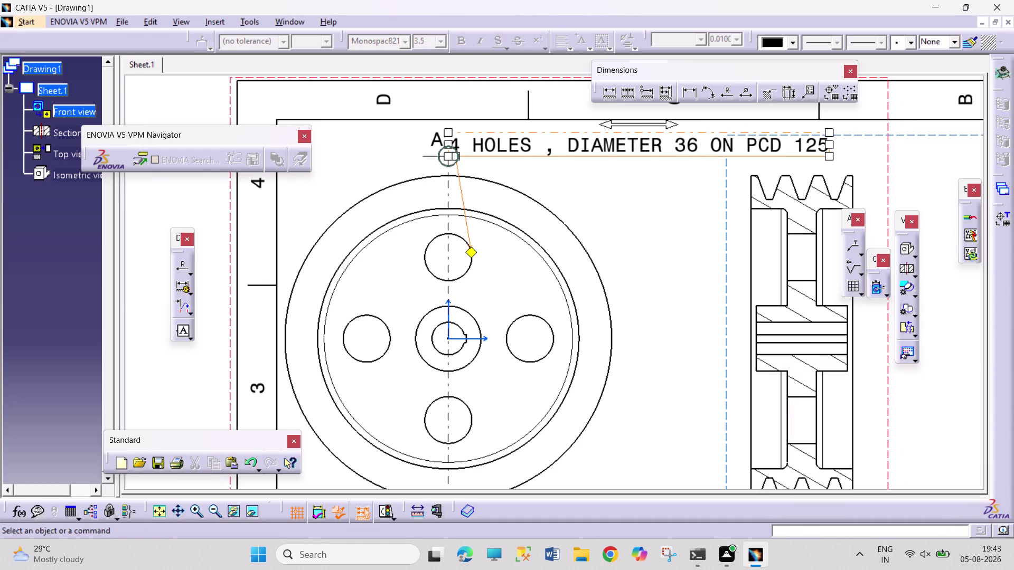
right_click(621, 143)
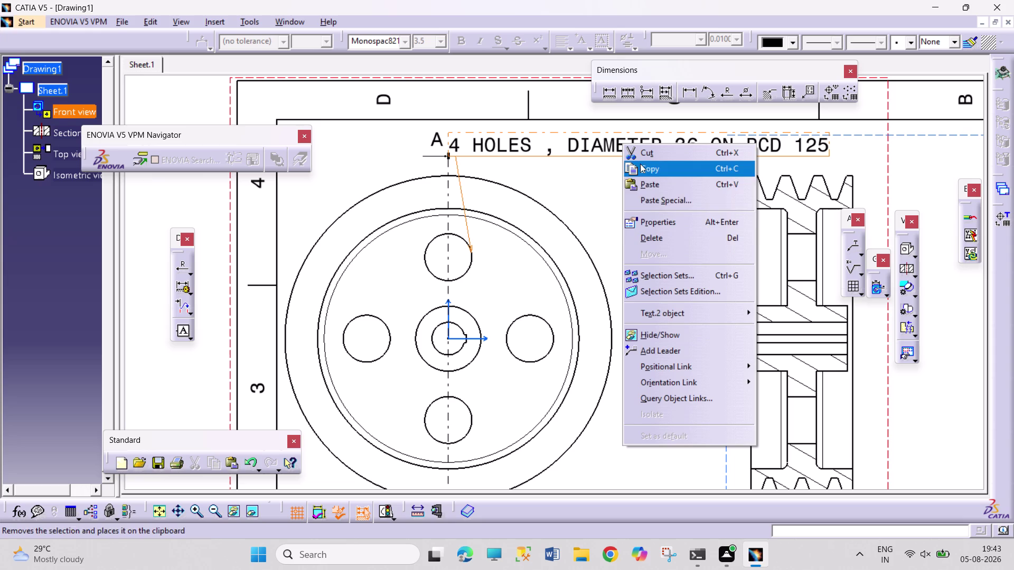
click(667, 228)
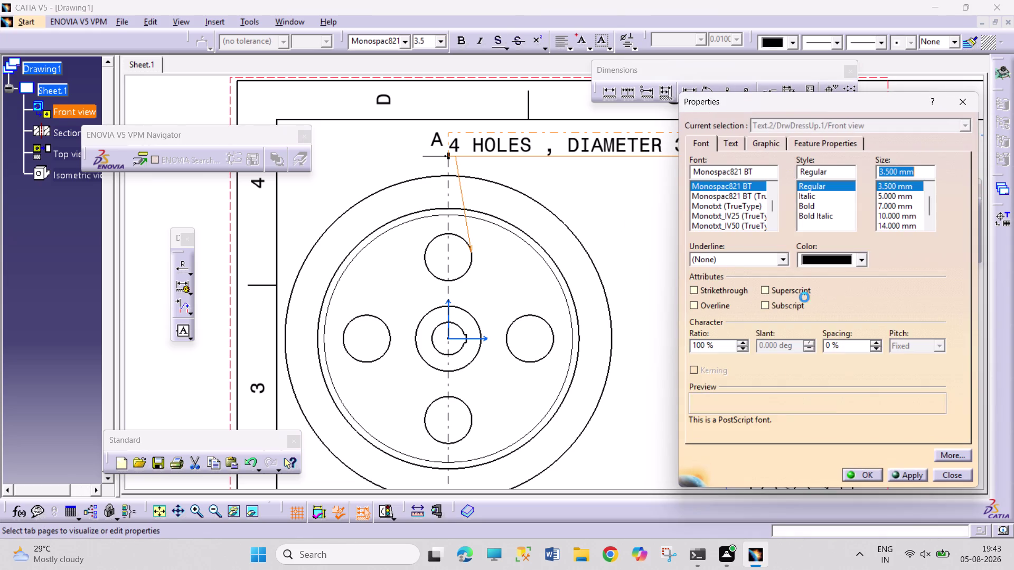
click(860, 483)
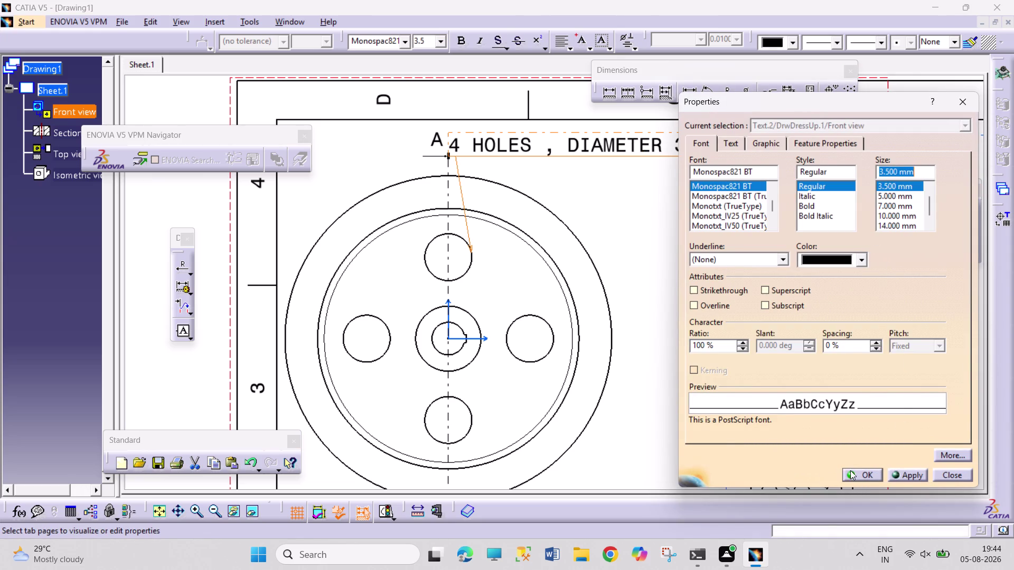
click(852, 472)
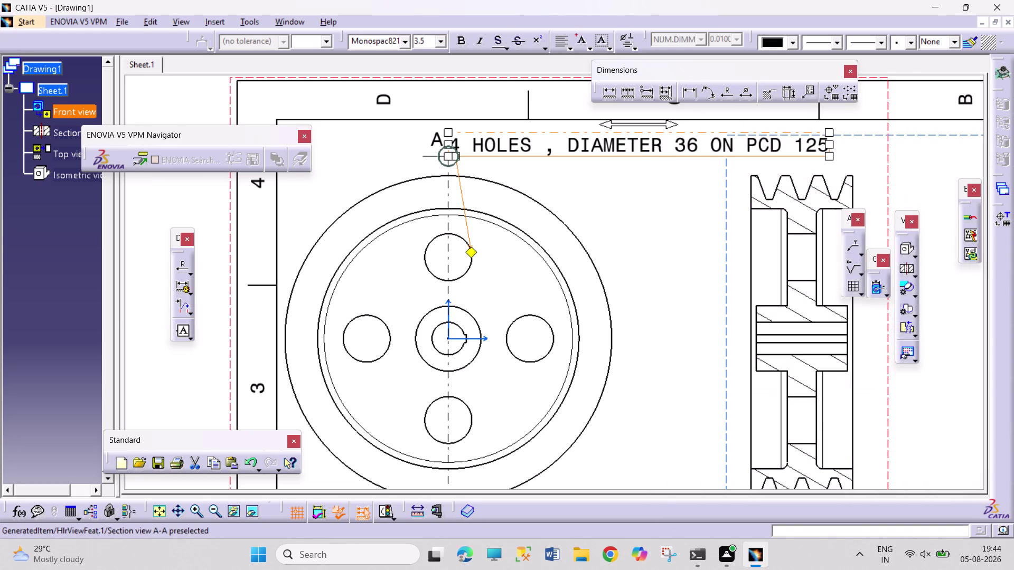
click(751, 350)
triple_click(696, 334)
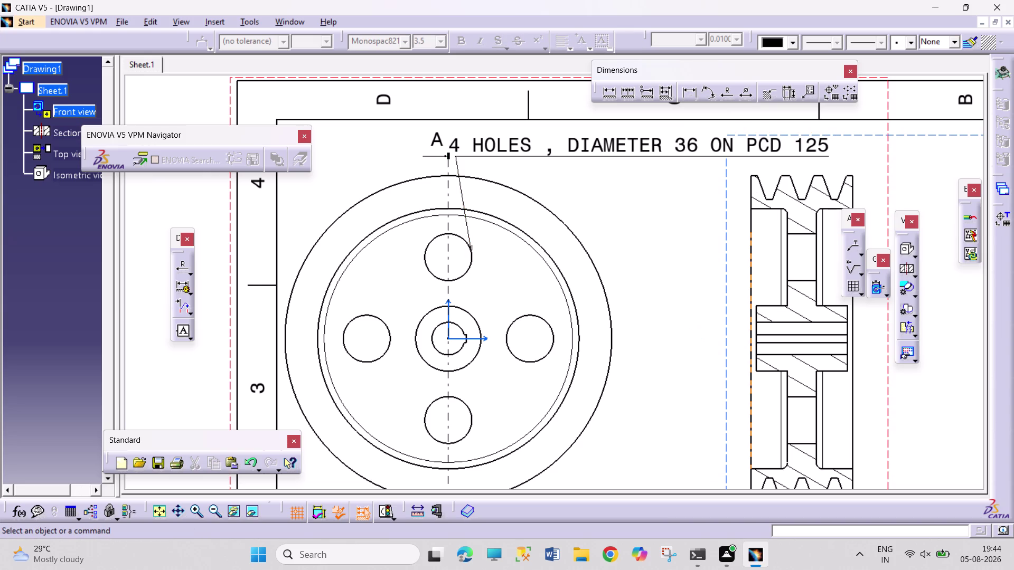
middle_drag(691, 298, 666, 365)
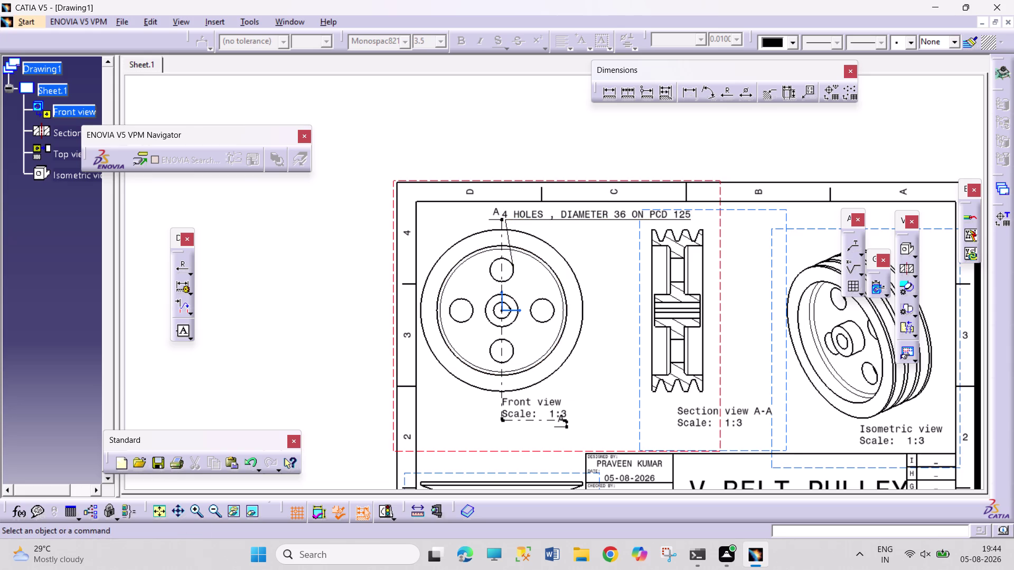
Reposition the hole note below the front view, just above the Front view label.
drag(512, 259, 502, 261)
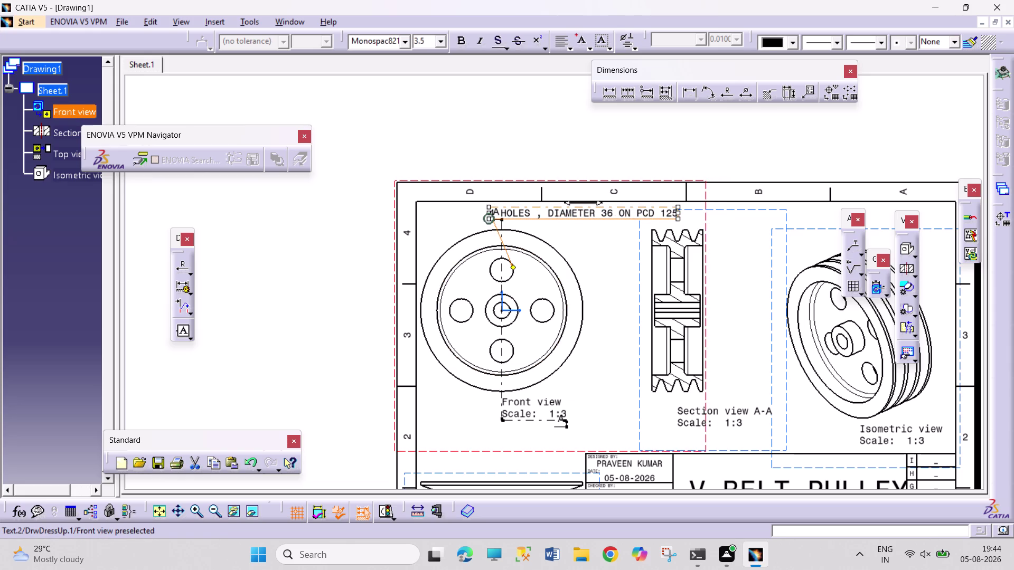
drag(514, 267, 488, 286)
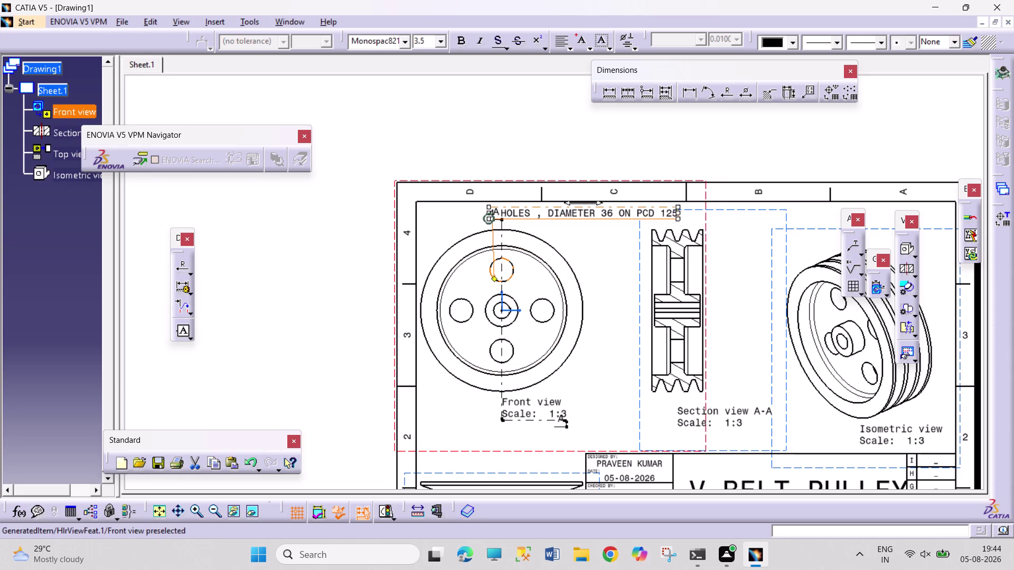
drag(488, 286, 471, 279)
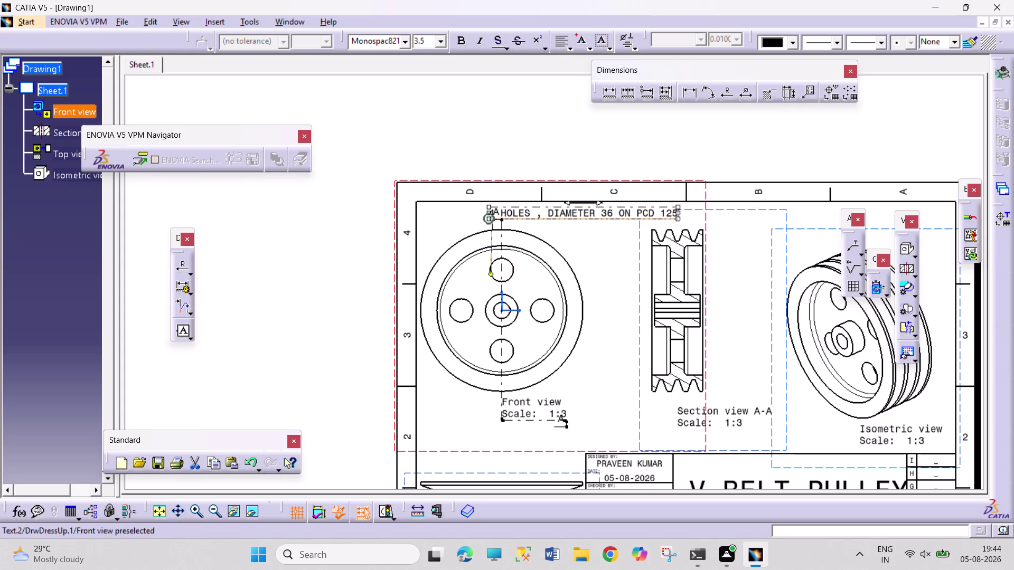
drag(582, 212, 523, 222)
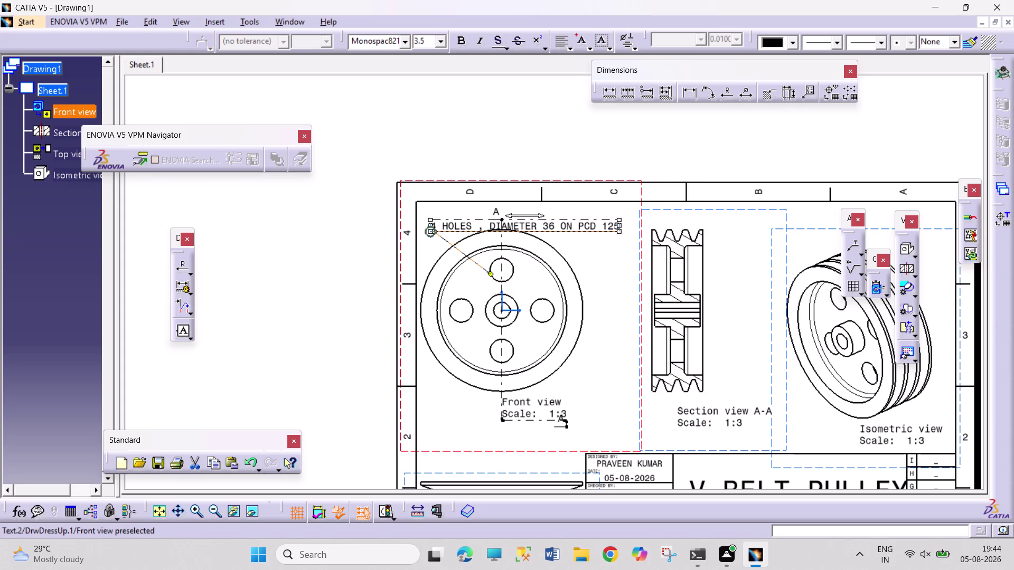
drag(522, 222, 516, 350)
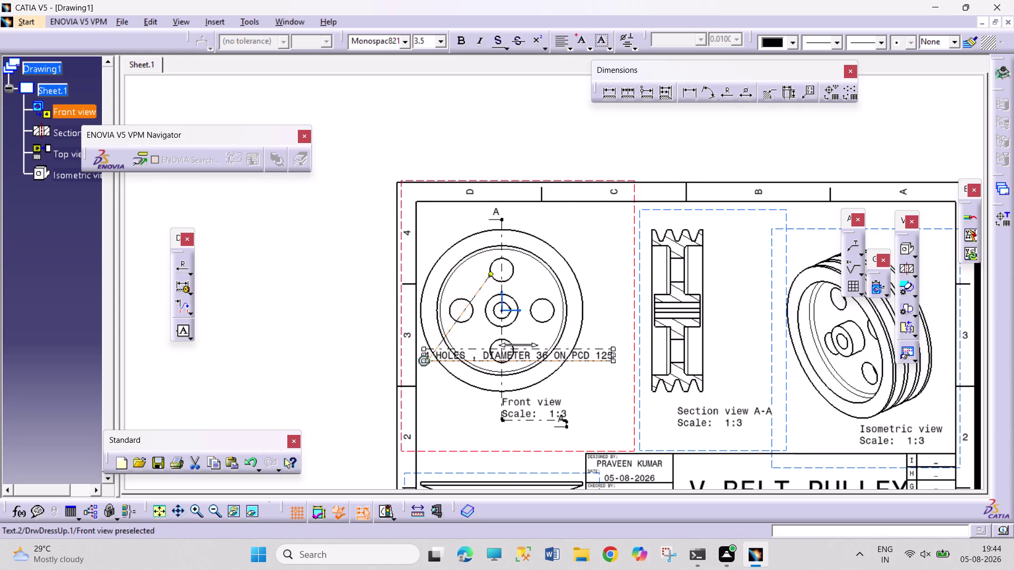
drag(515, 350, 513, 368)
drag(532, 406, 527, 426)
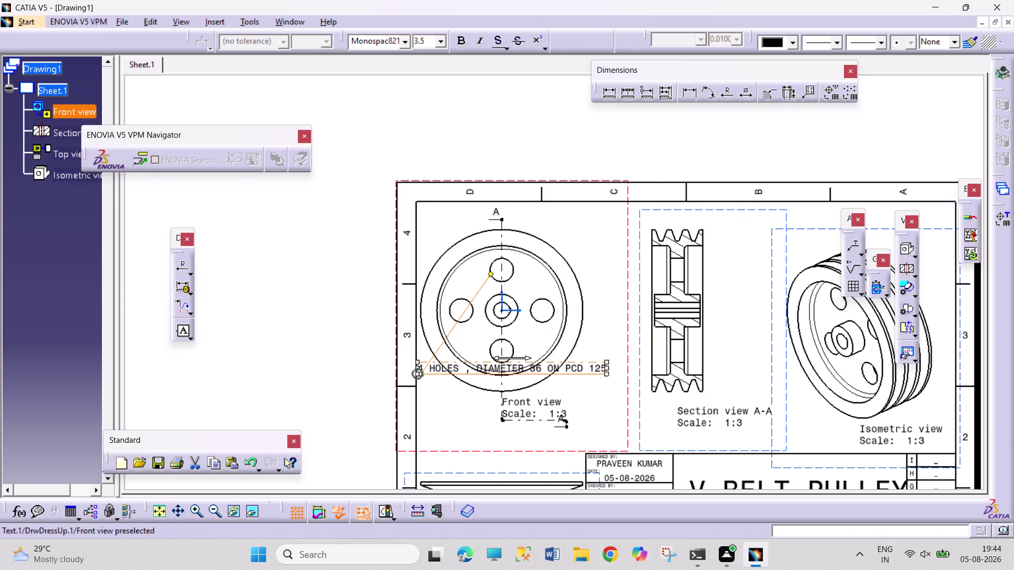
drag(527, 427, 522, 461)
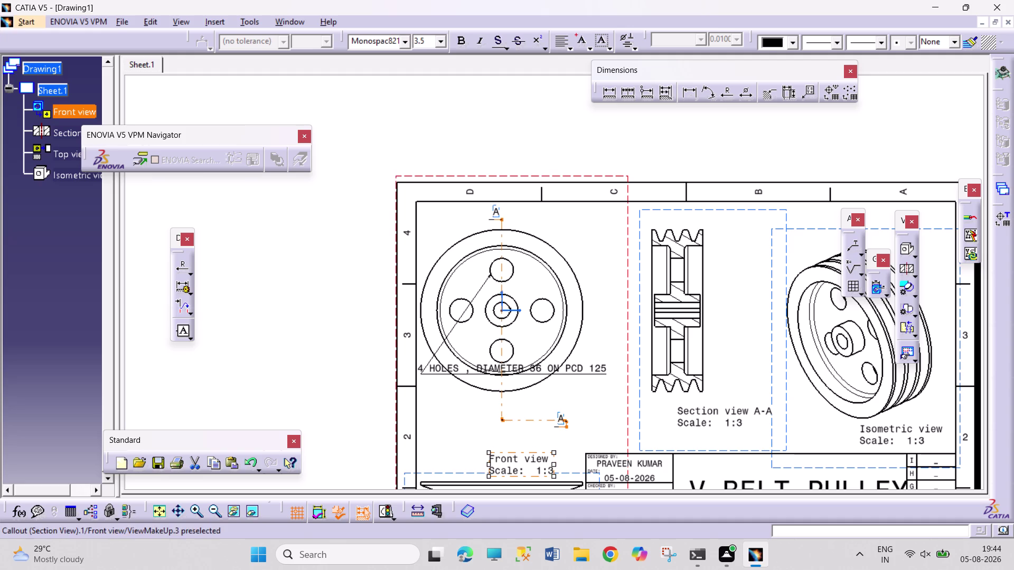
drag(545, 368, 557, 409)
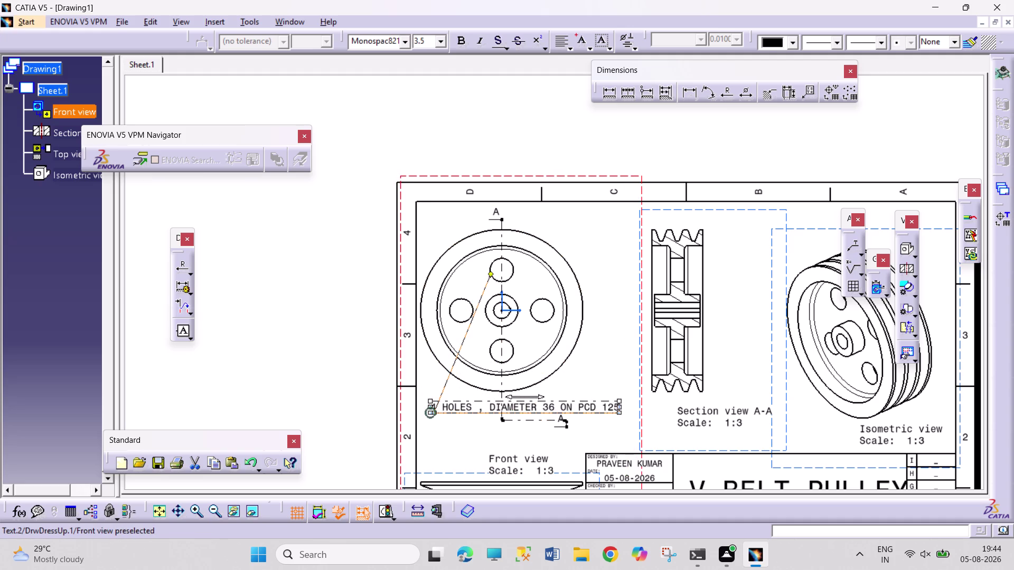
drag(557, 409, 568, 429)
click(604, 382)
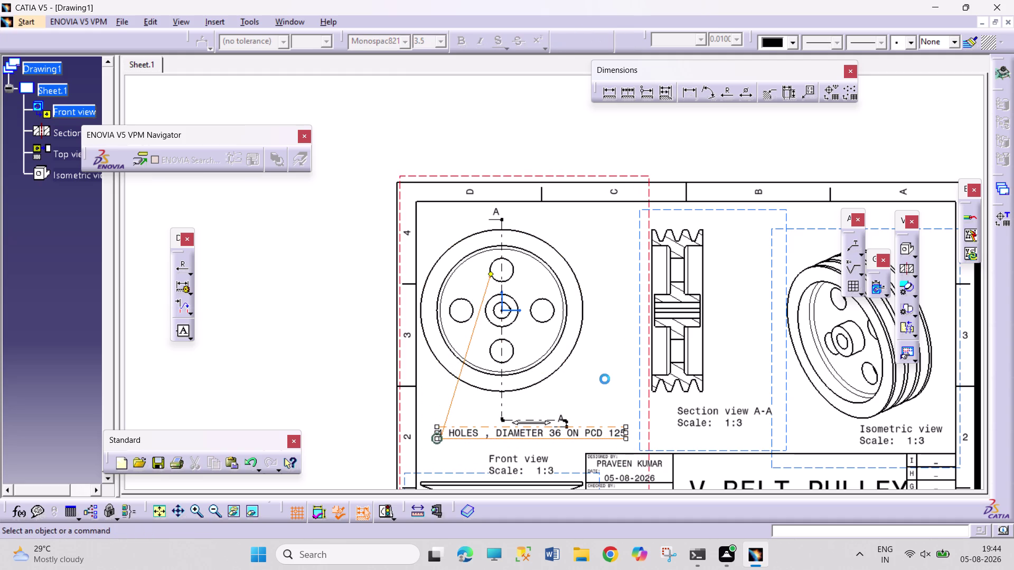
Delete the hole note and bring the whole sheet into view.
right_click(451, 408)
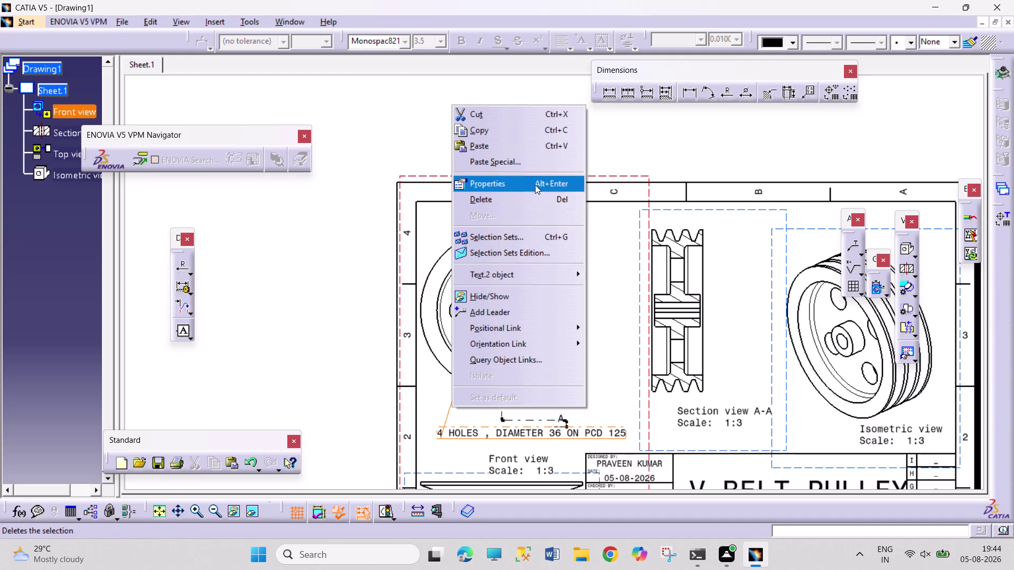
click(534, 197)
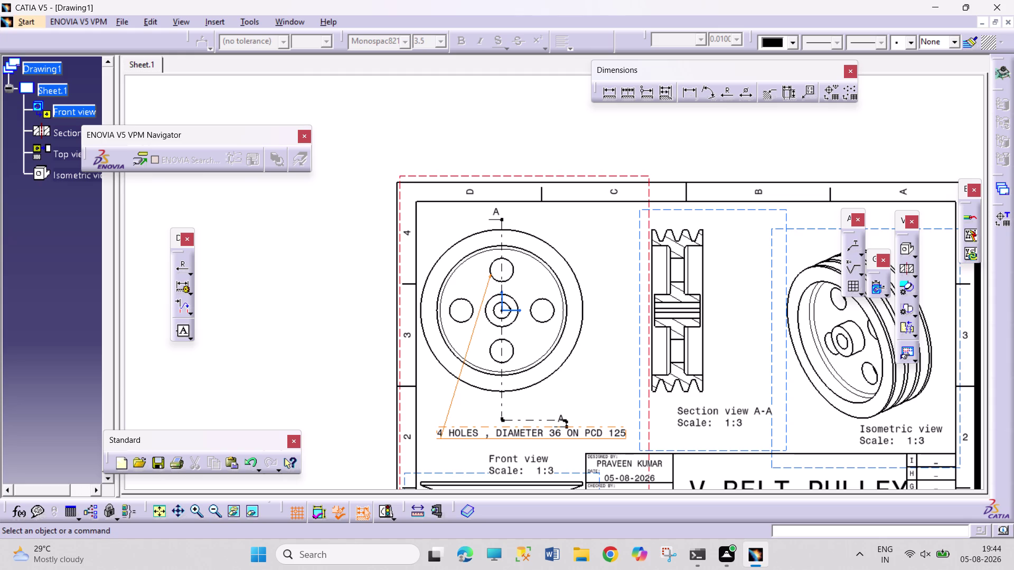
middle_drag(616, 340, 609, 233)
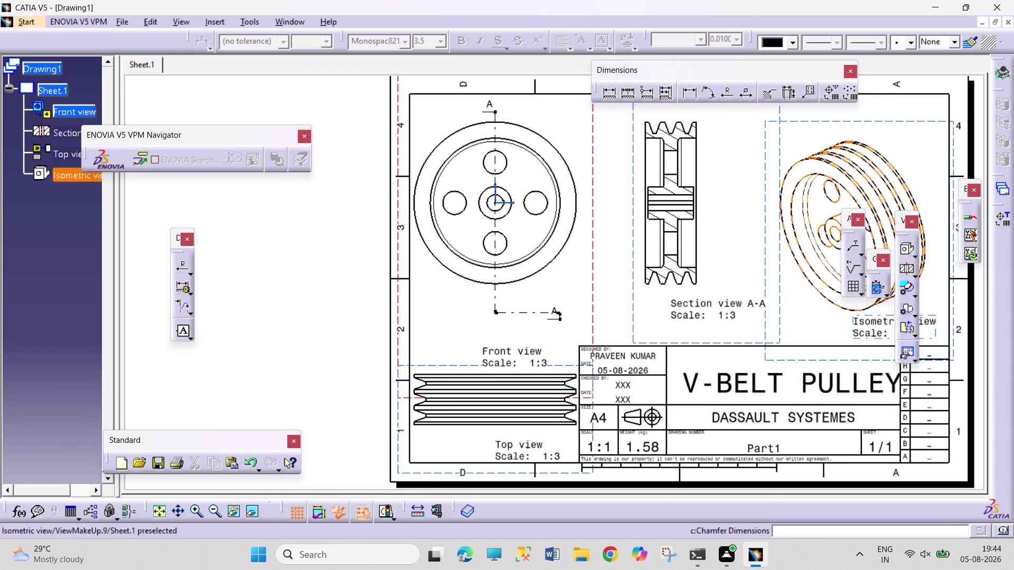
Start a leader note on the lower bolt hole below the front view, typing '4 HOLES'.
click(853, 245)
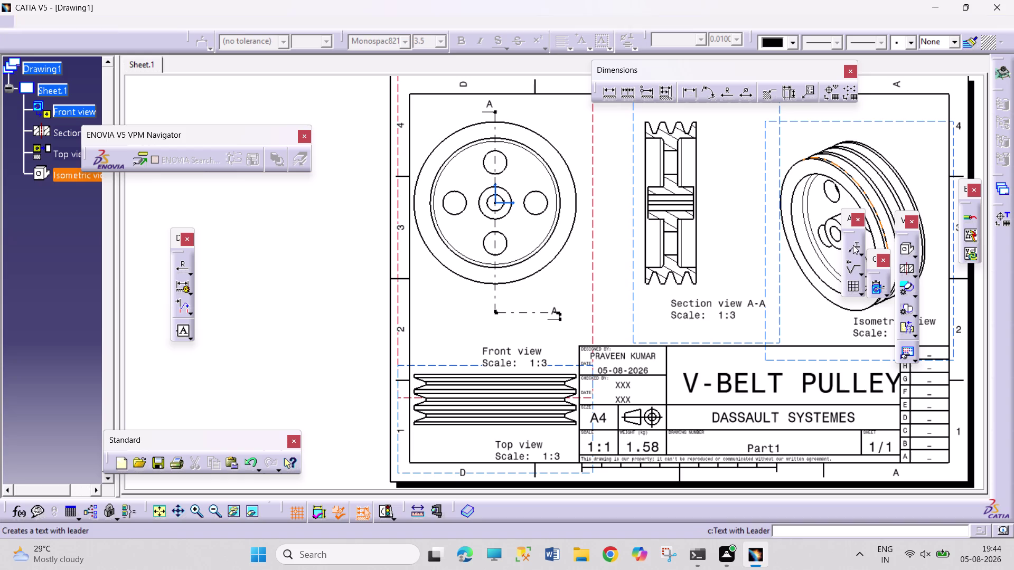
click(491, 251)
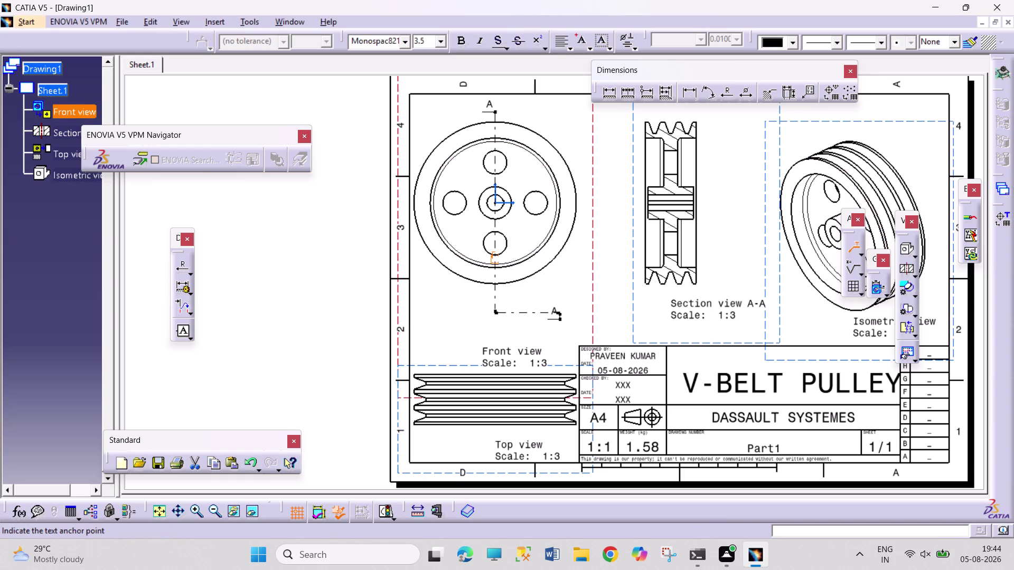
click(436, 302)
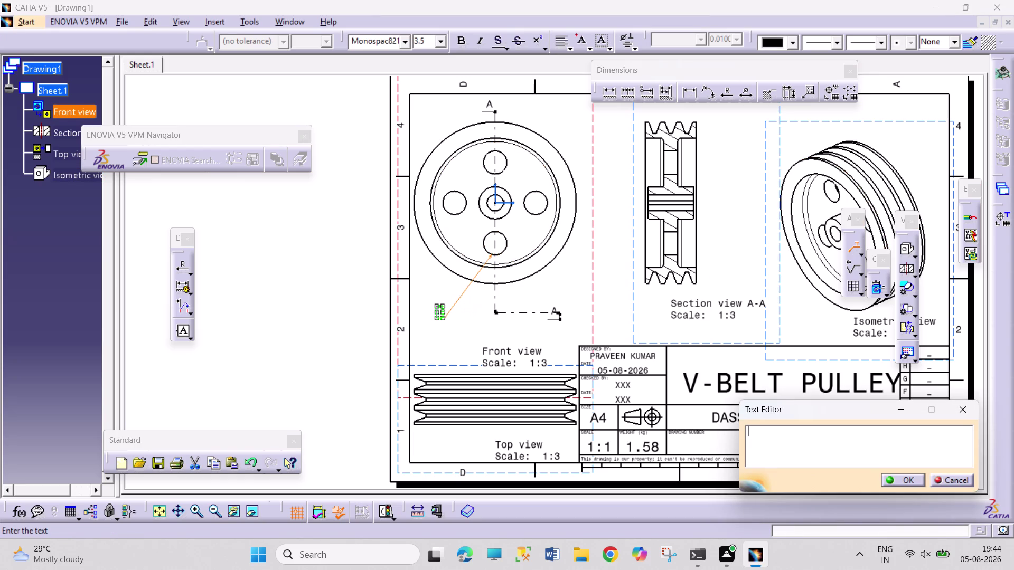
text(4)
key(space)
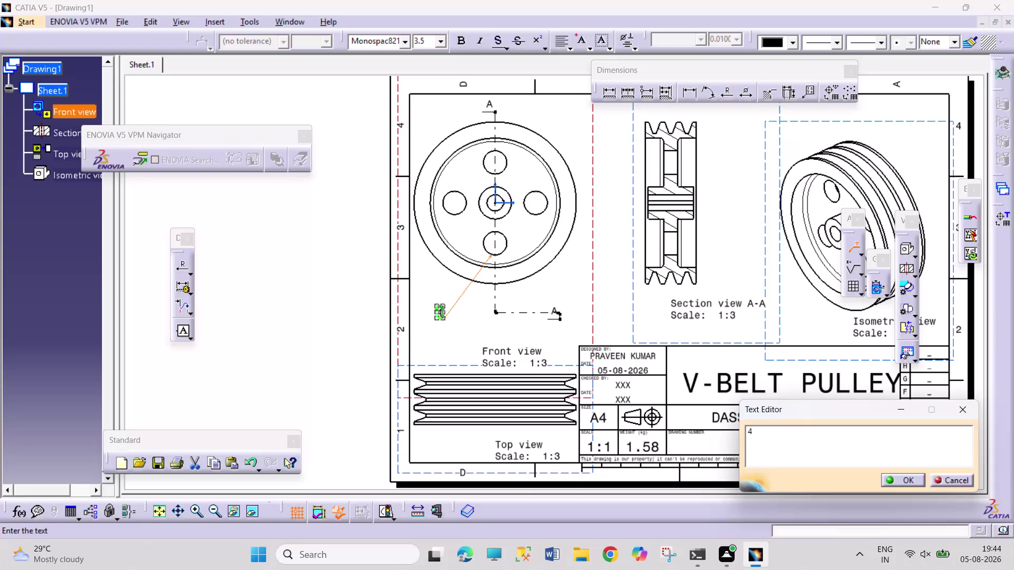
text(HOLES)
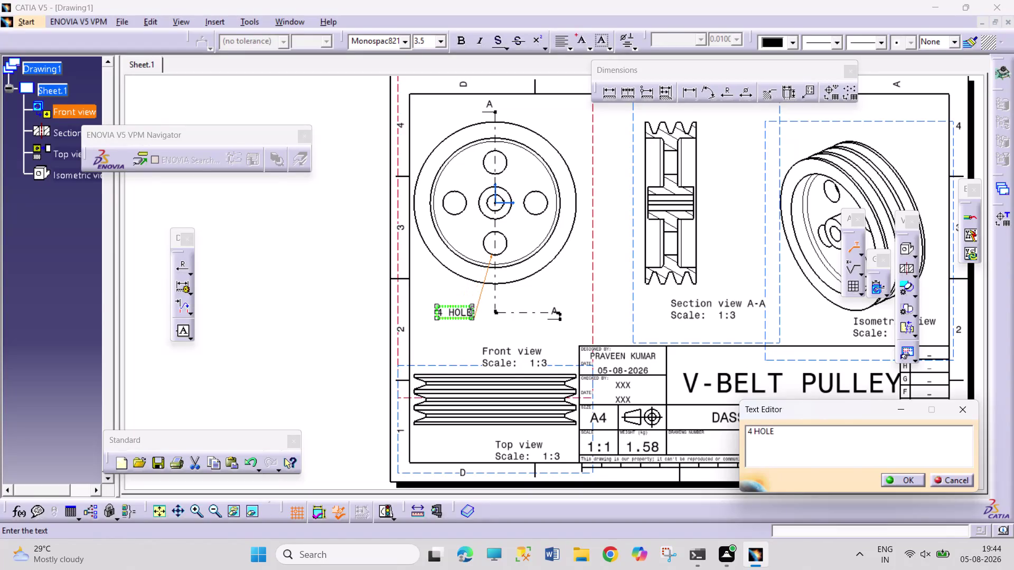
key(space)
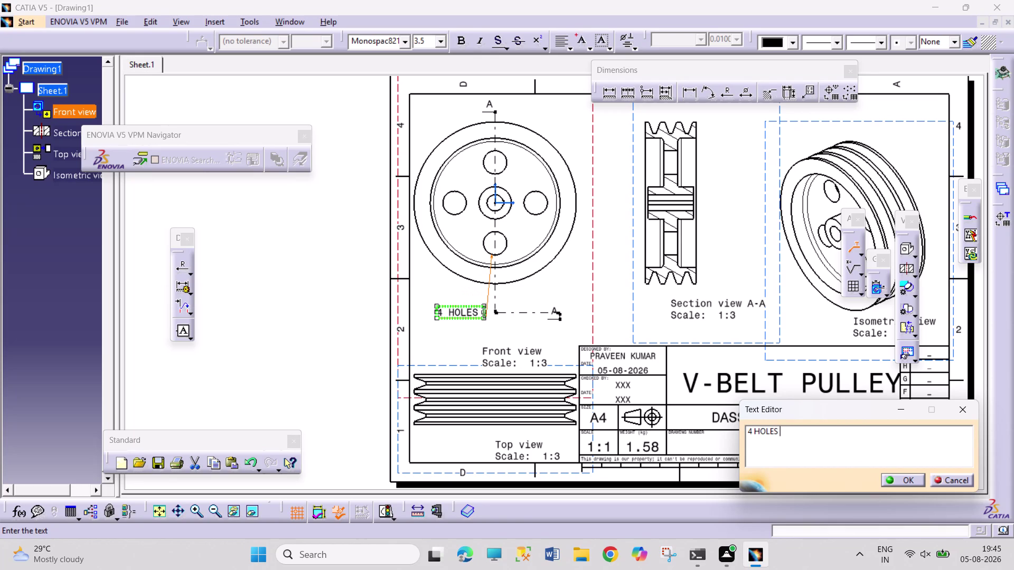
Complete the note as '4 HOLES ,DIAMETER 36 ON PCD 125' and confirm it.
key(comma)
text(D)
text(I)
text(AM)
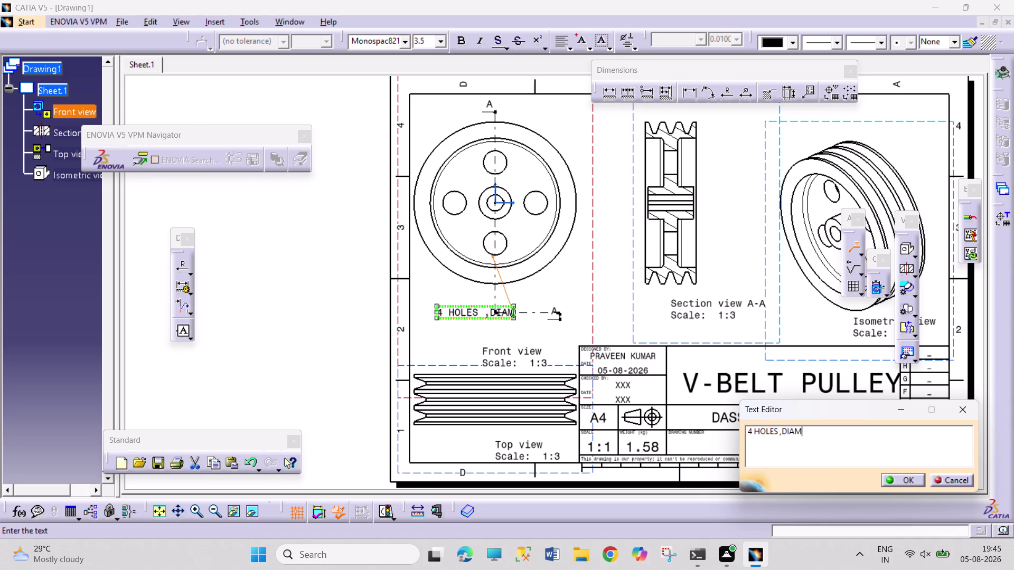
text(ETE)
key(r)
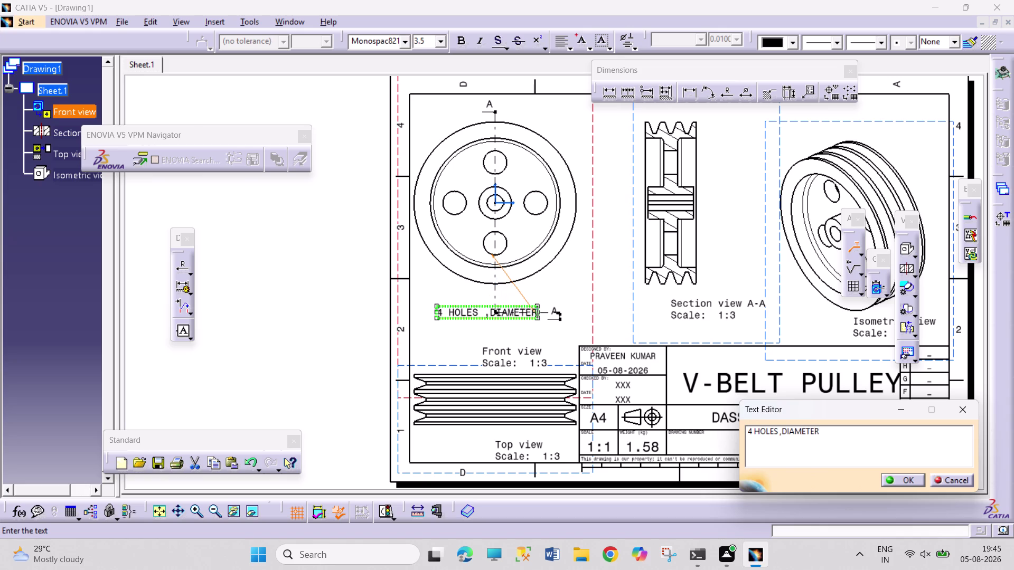
key(space)
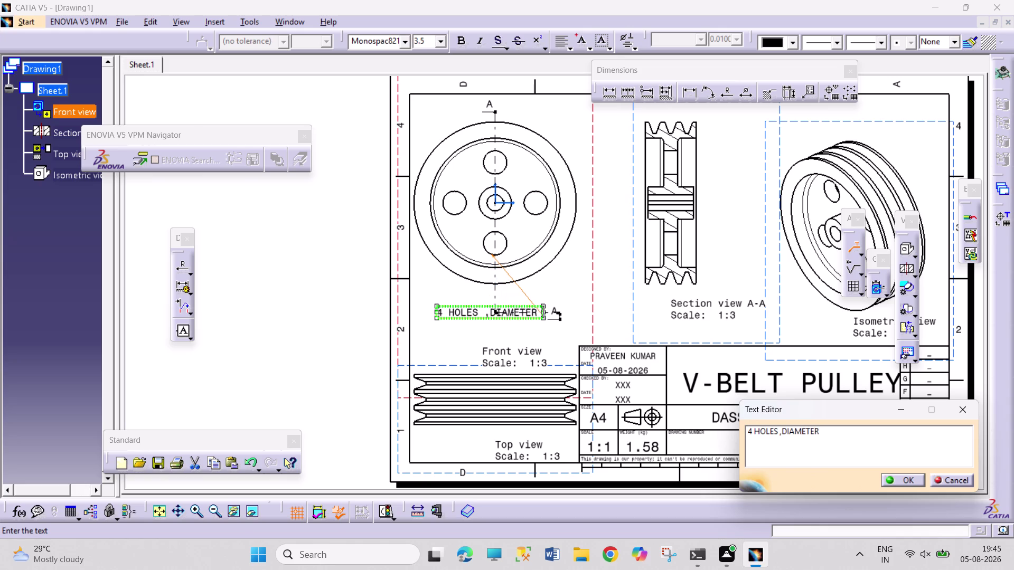
text(3)
text(6 ON P)
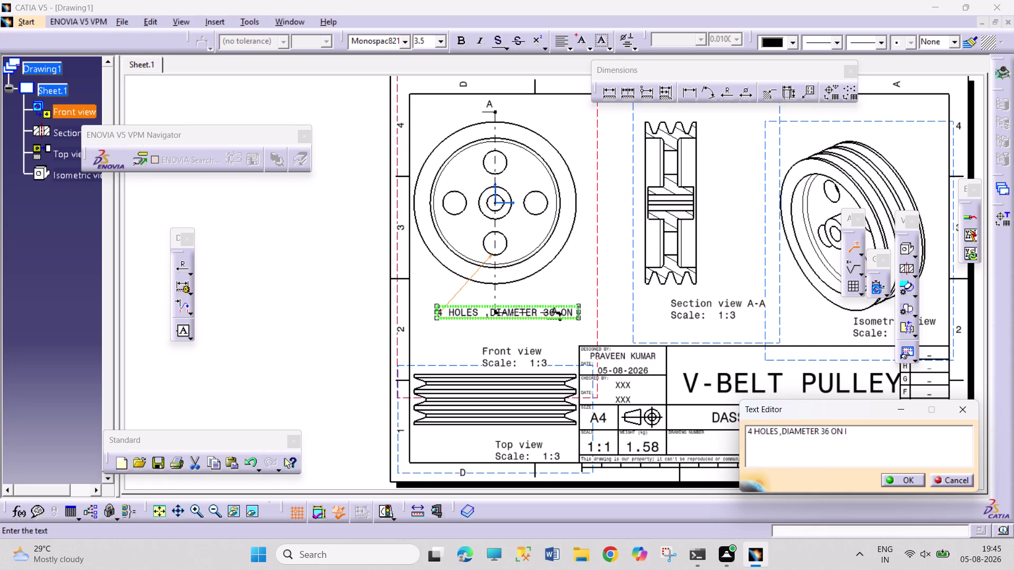
text(CD 125)
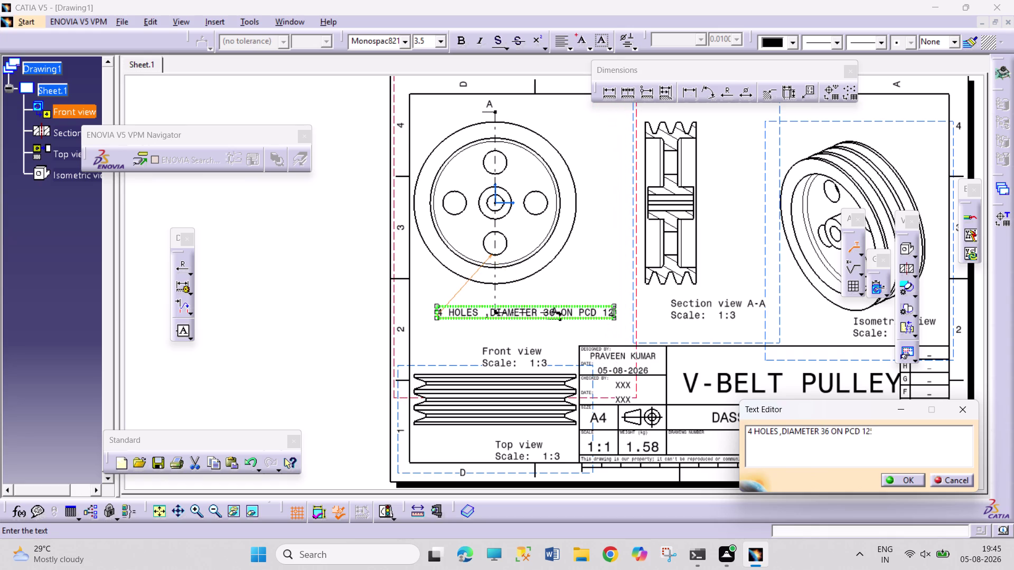
click(623, 250)
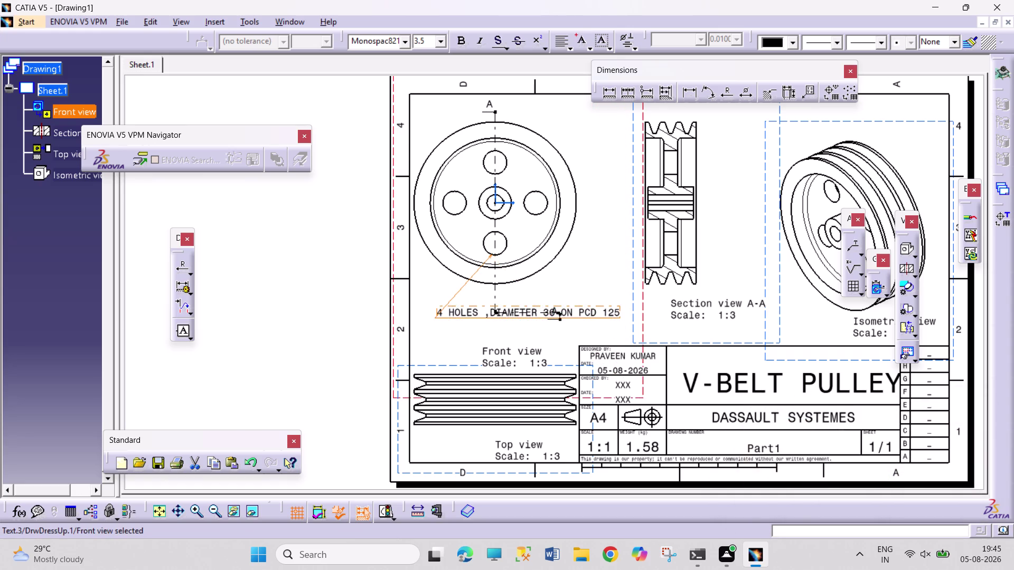
Move the hole note lower-left under the front view.
click(559, 320)
drag(576, 311, 564, 326)
click(602, 276)
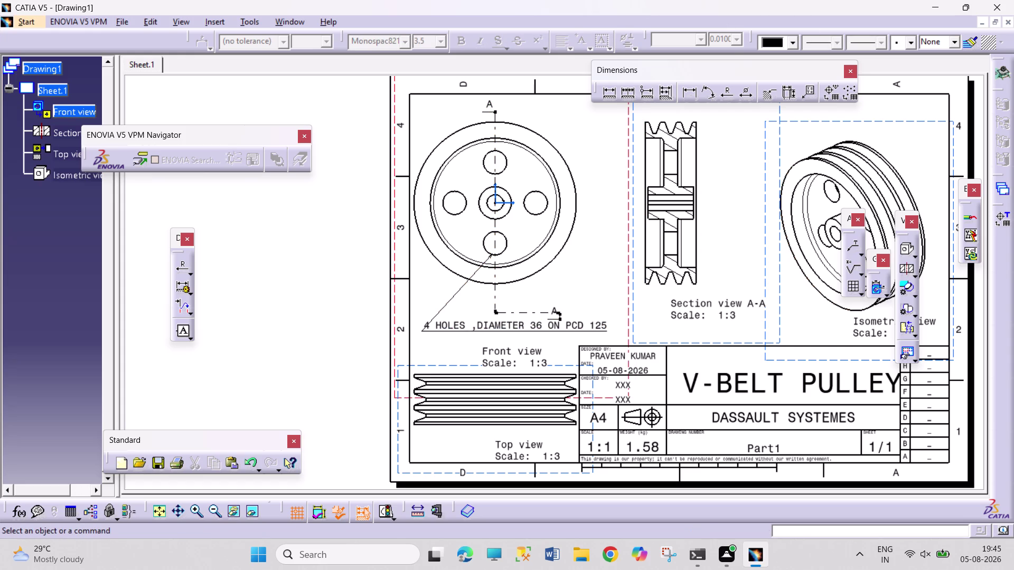
click(851, 246)
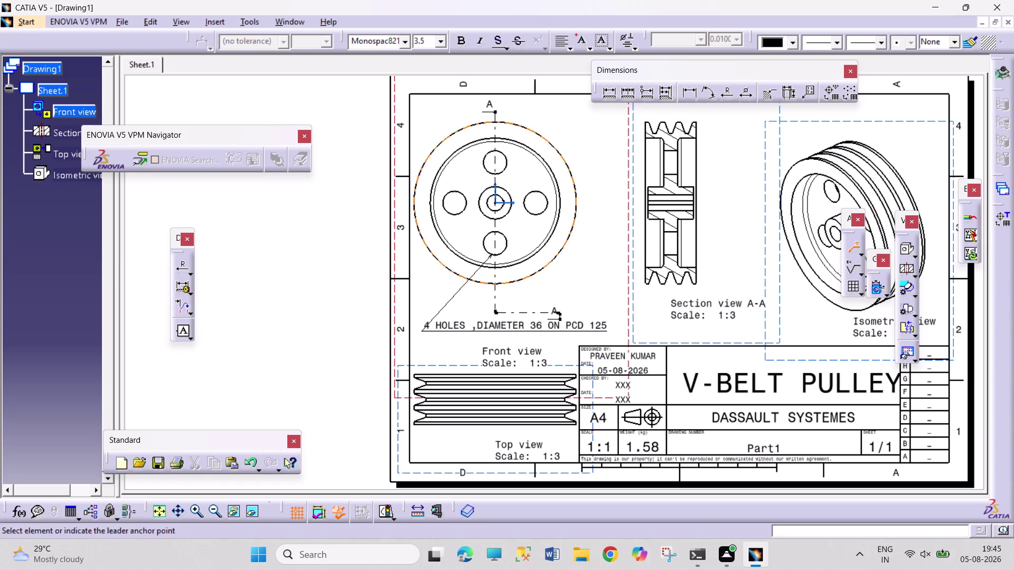
Add a leader note 'KEYWAY,6 3' from the bore keyway to text above the front view.
middle_drag(522, 235, 552, 149)
middle_drag(470, 145, 521, 397)
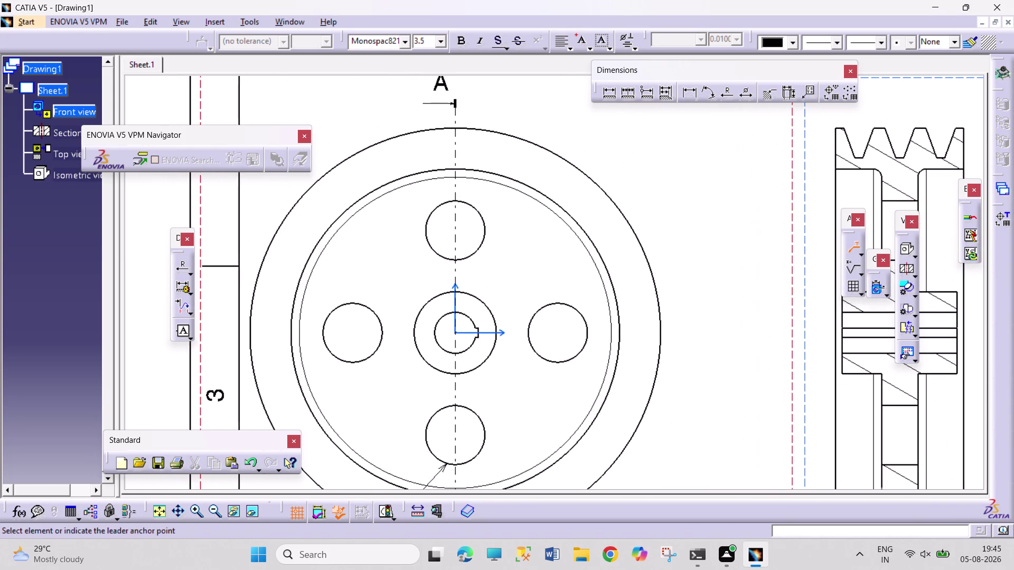
drag(478, 336, 482, 323)
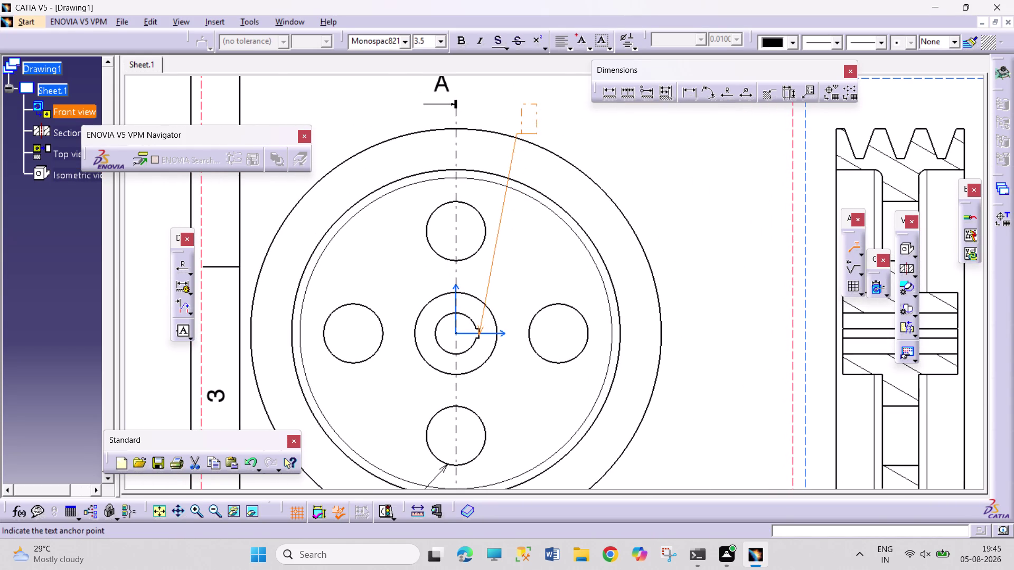
click(504, 84)
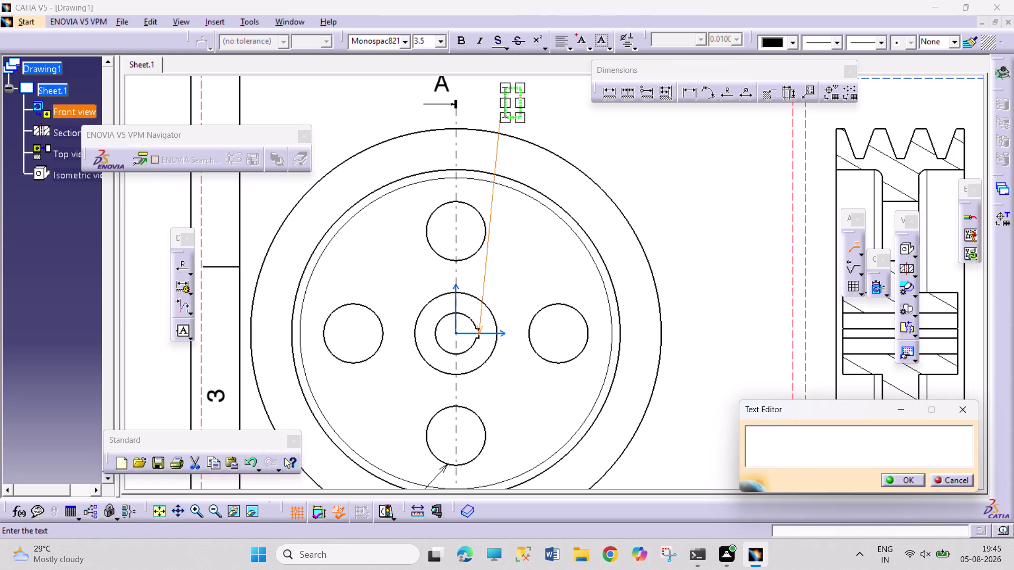
text(K)
text(E)
text(YWA)
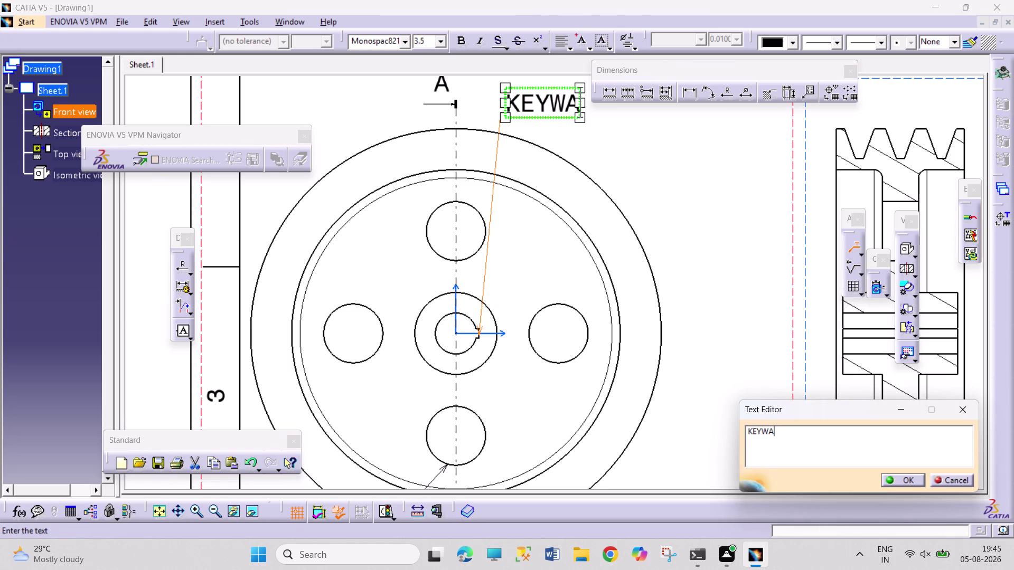
text(Y)
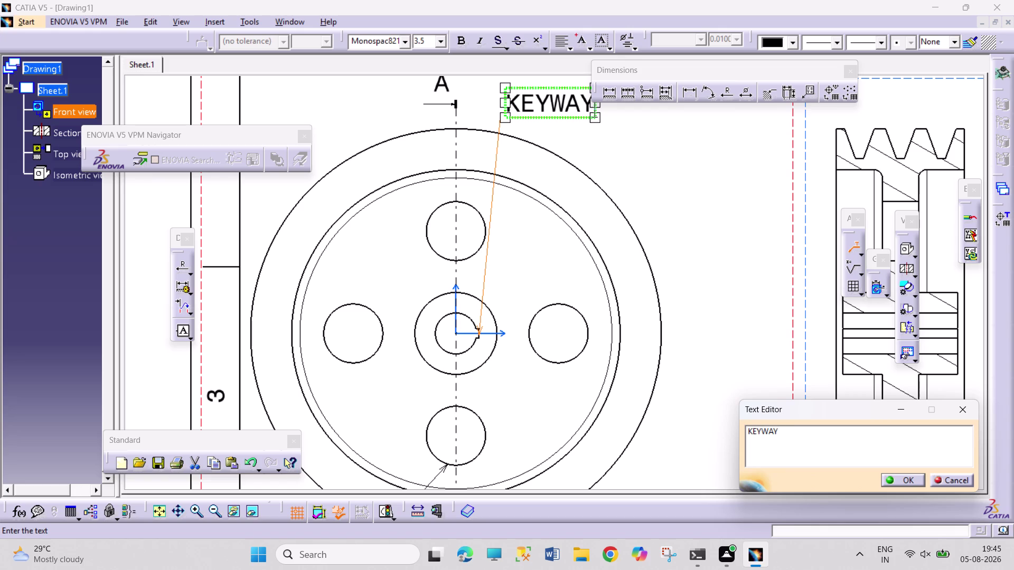
key(comma)
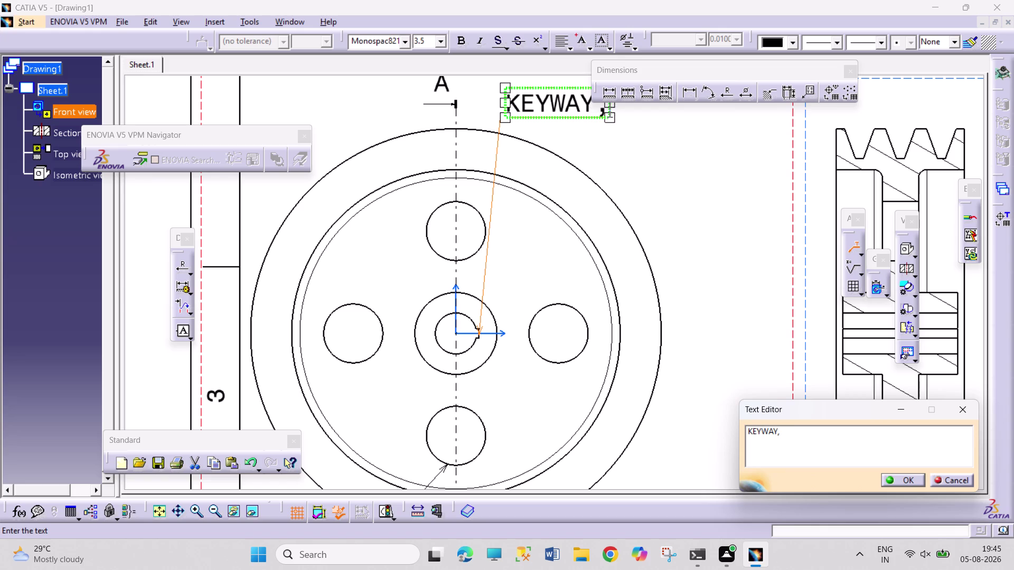
text(6 3)
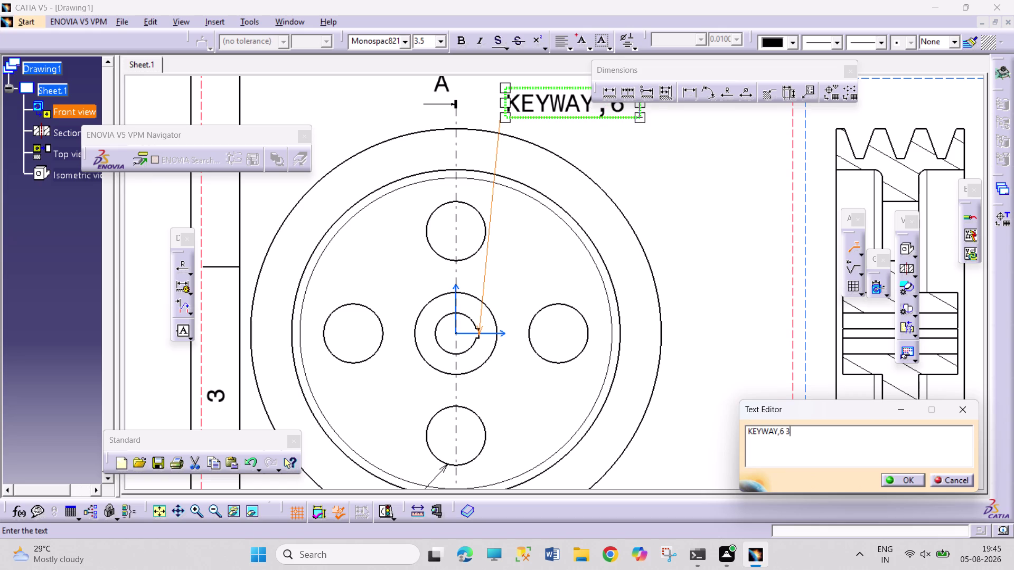
click(892, 479)
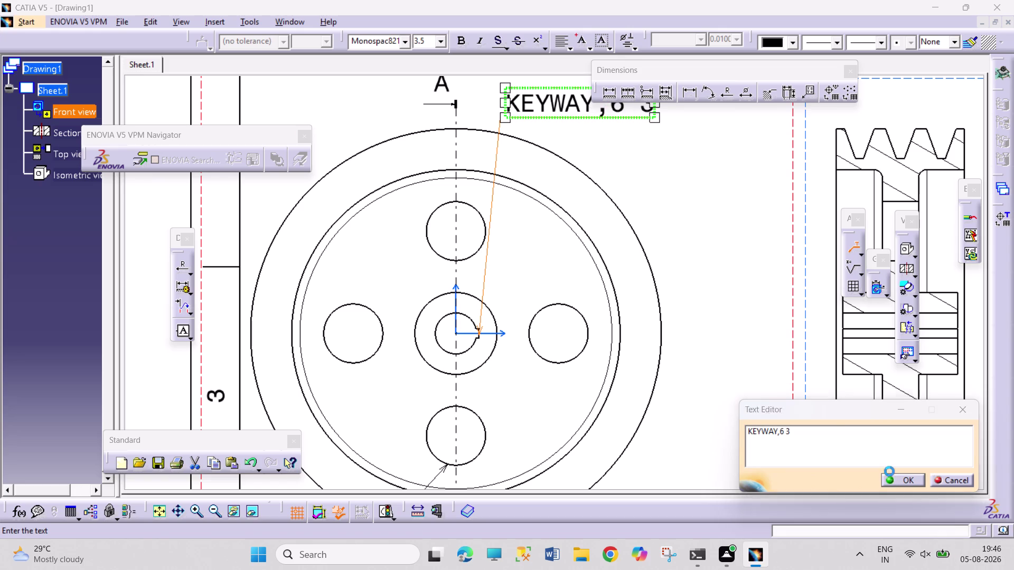
Zoom out and recentre the view on the front and section views.
middle_drag(708, 190, 691, 231)
scroll(up, 3)
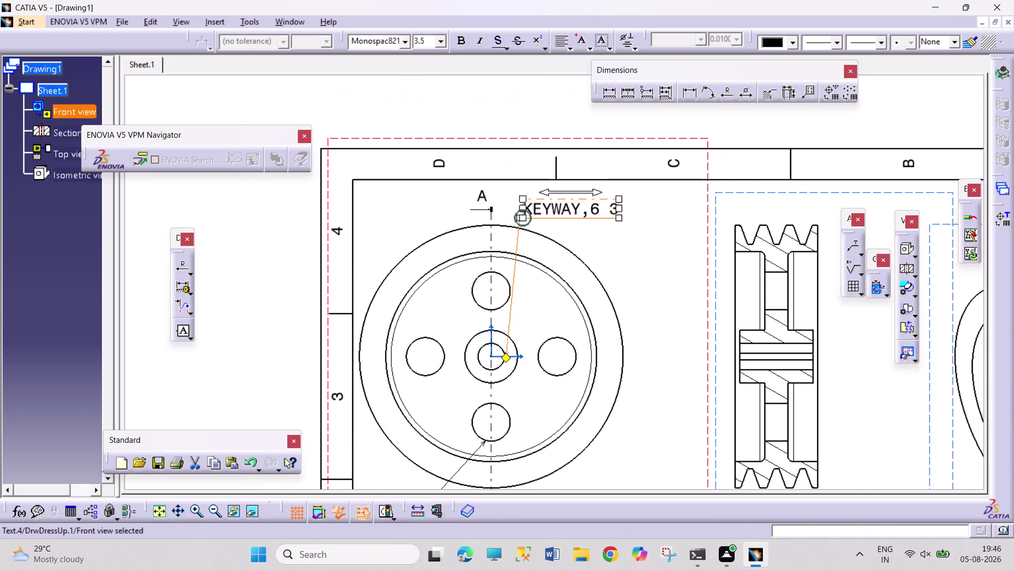
double_click(649, 238)
middle_drag(684, 285, 651, 203)
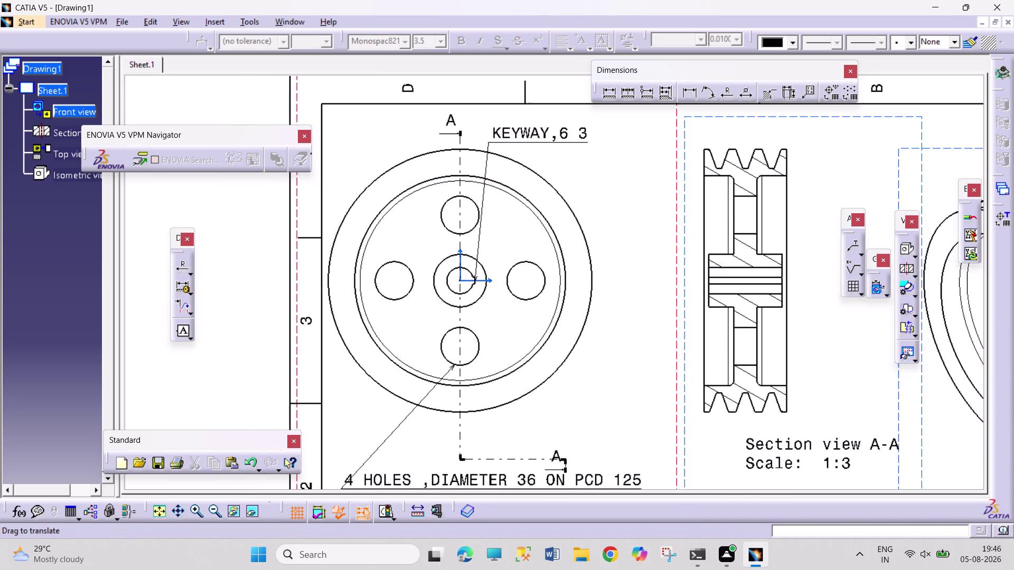
middle_drag(651, 204, 650, 198)
middle_drag(679, 348, 577, 312)
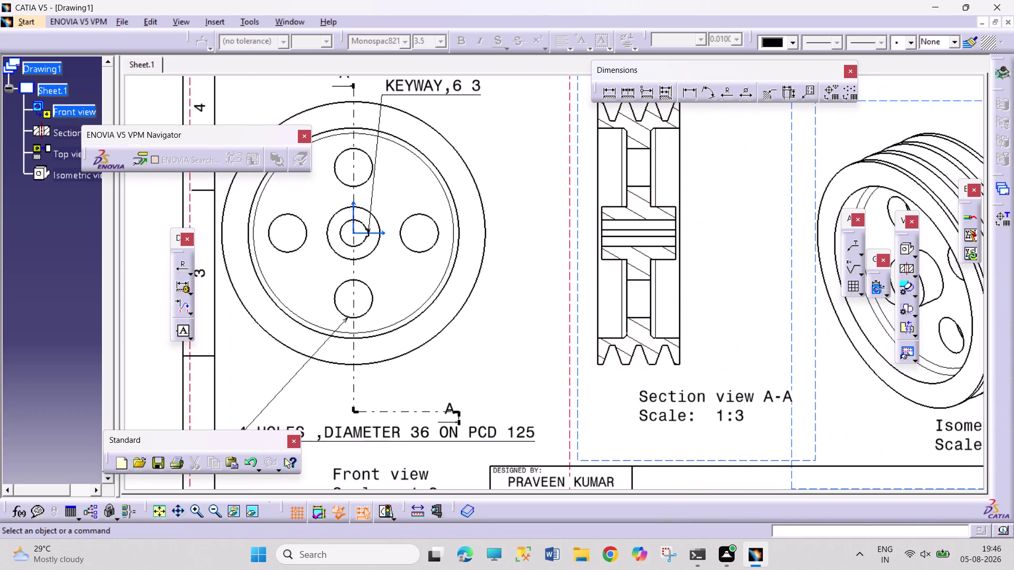
middle_drag(748, 264, 747, 309)
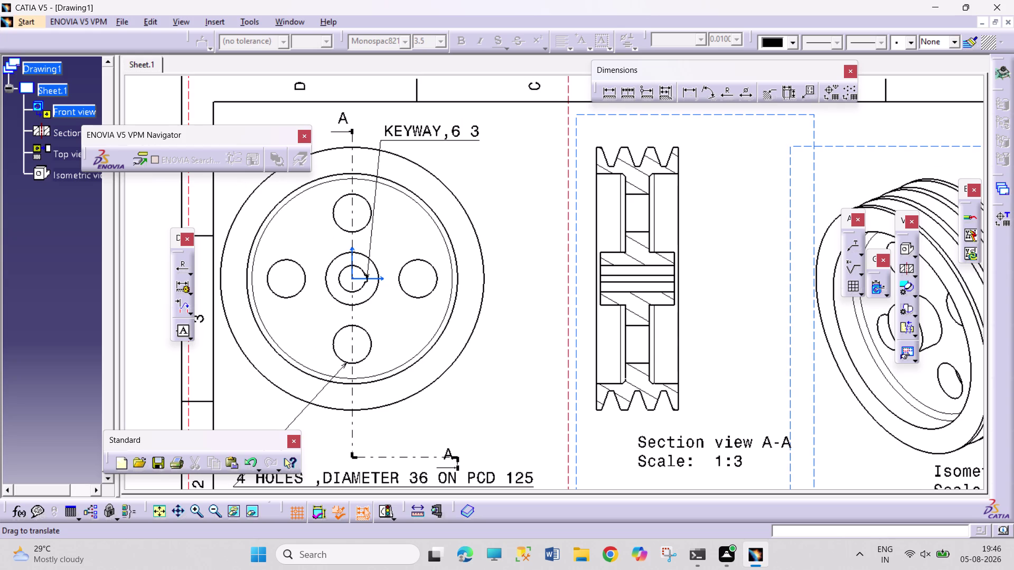
right_click(679, 264)
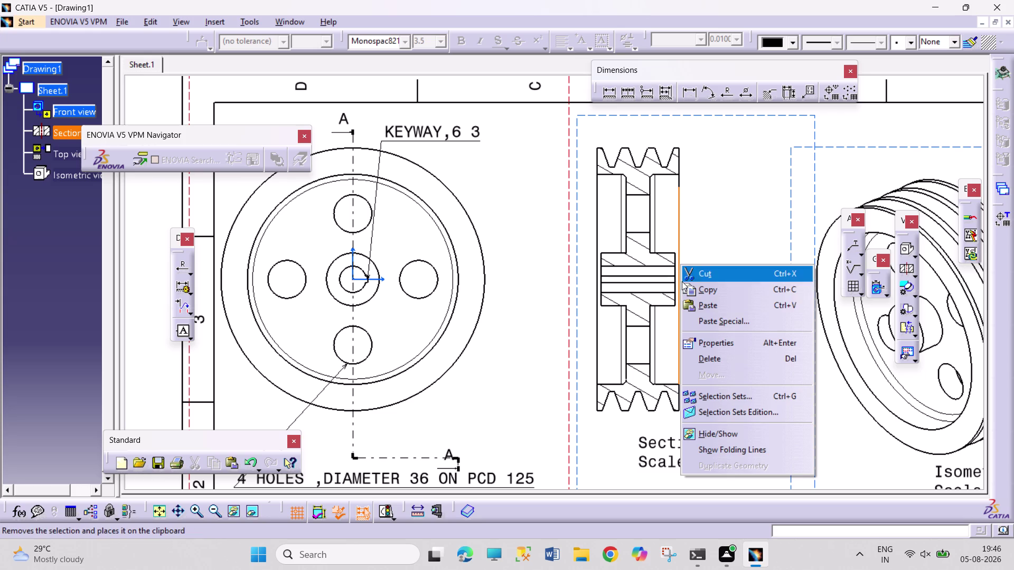
Open the section A-A hatching properties and raise the pattern pitch.
click(622, 427)
double_click(621, 402)
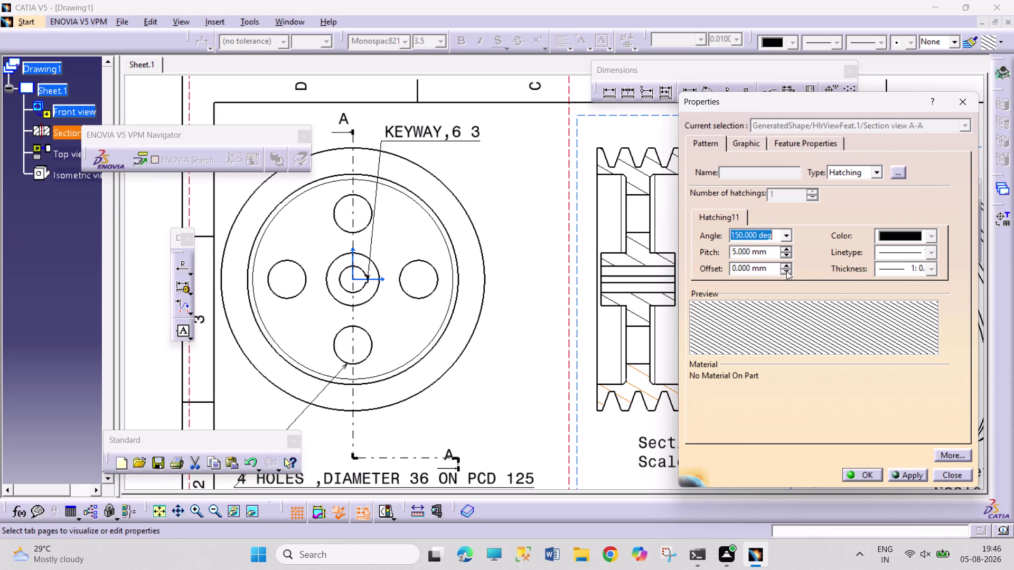
click(786, 249)
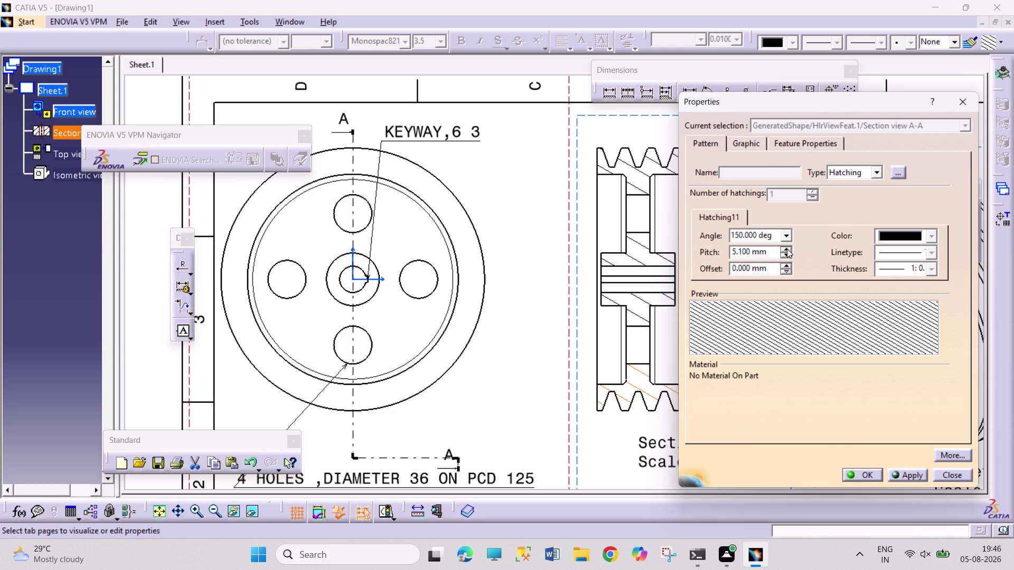
triple_click(787, 249)
triple_click(787, 249)
click(787, 249)
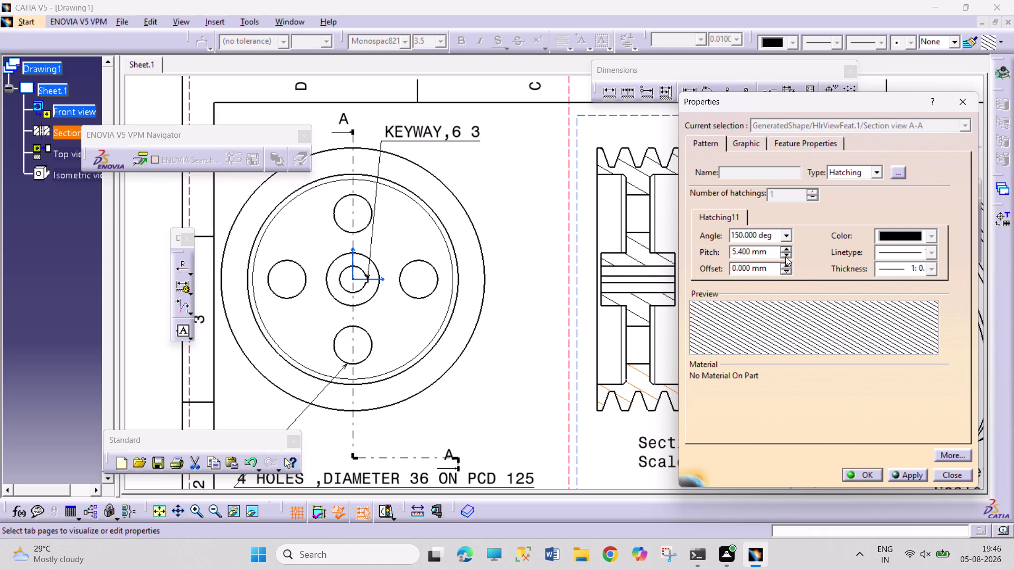
triple_click(785, 256)
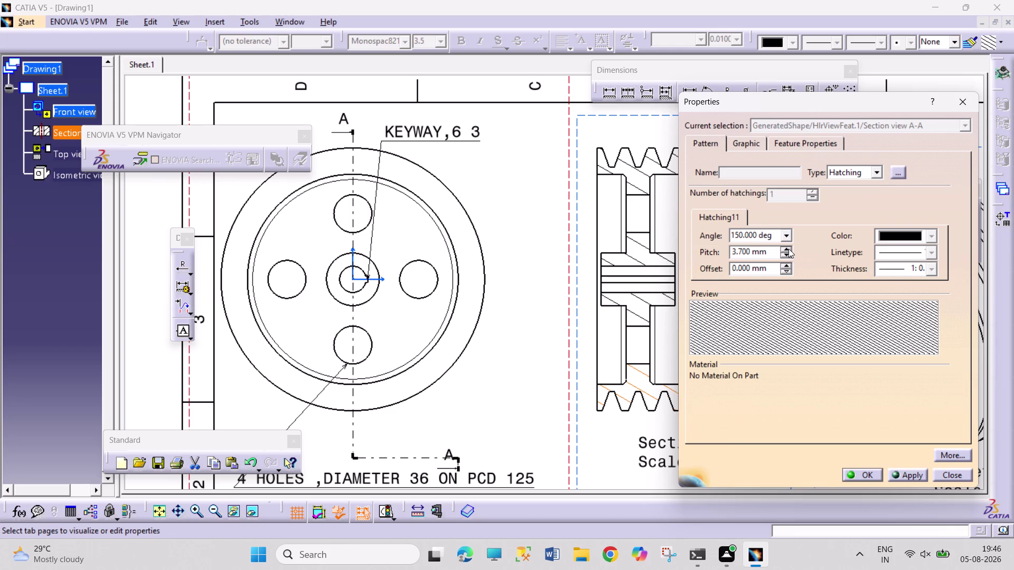
click(788, 249)
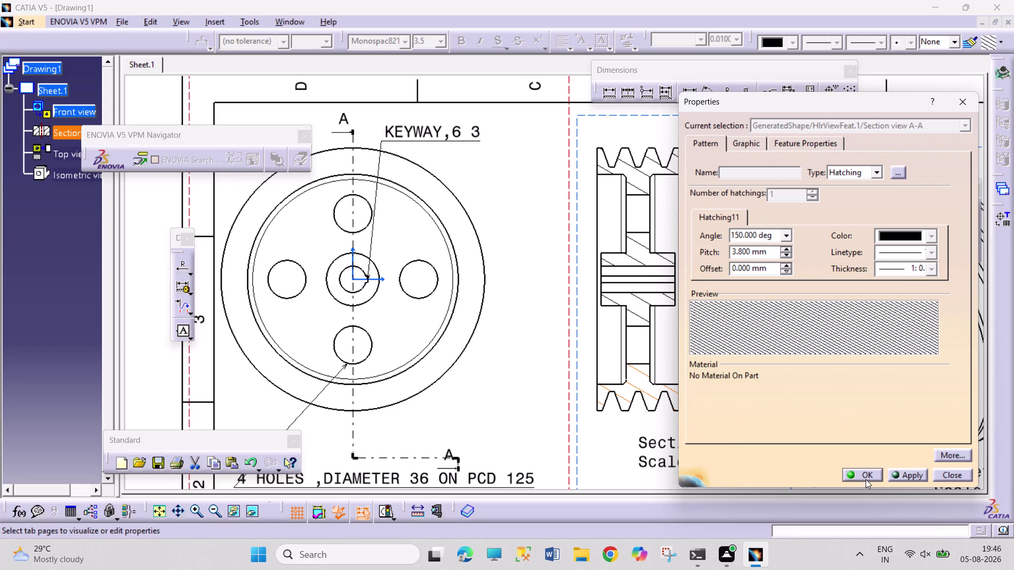
click(866, 478)
click(823, 405)
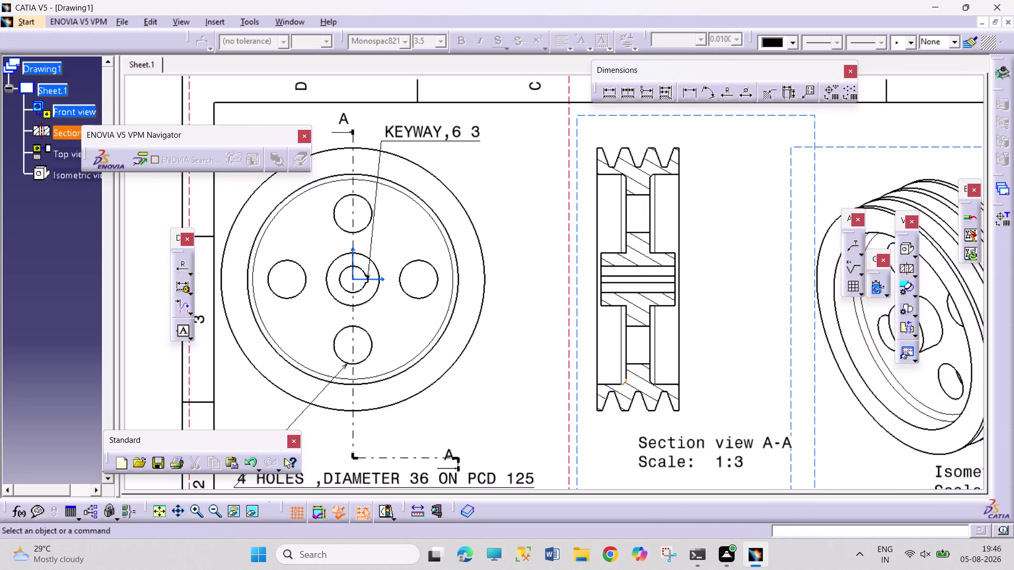
Reopen the hatching properties and settle the pitch at 3.5 mm.
right_click(636, 381)
double_click(638, 375)
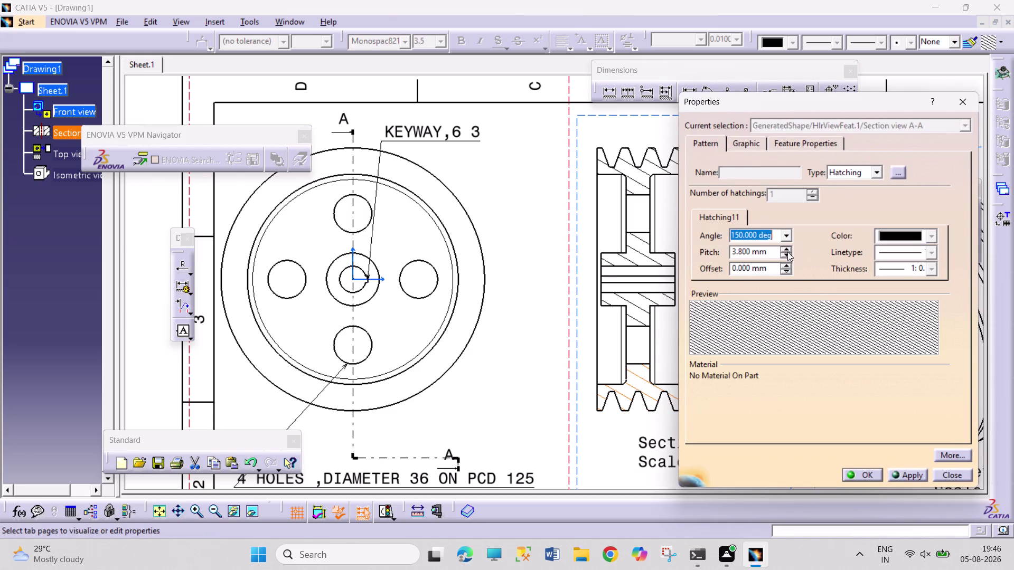
triple_click(785, 254)
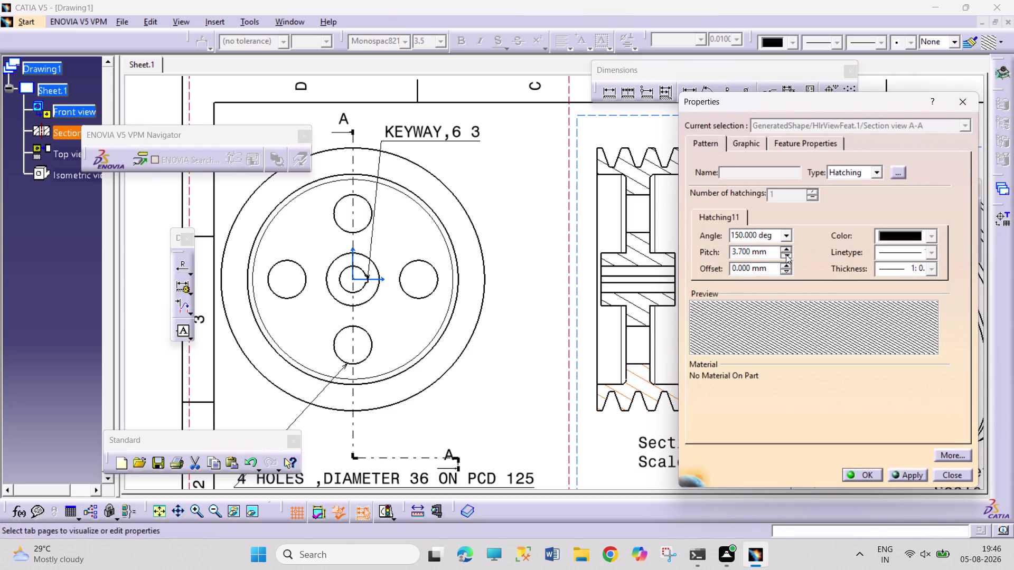
triple_click(786, 254)
click(786, 255)
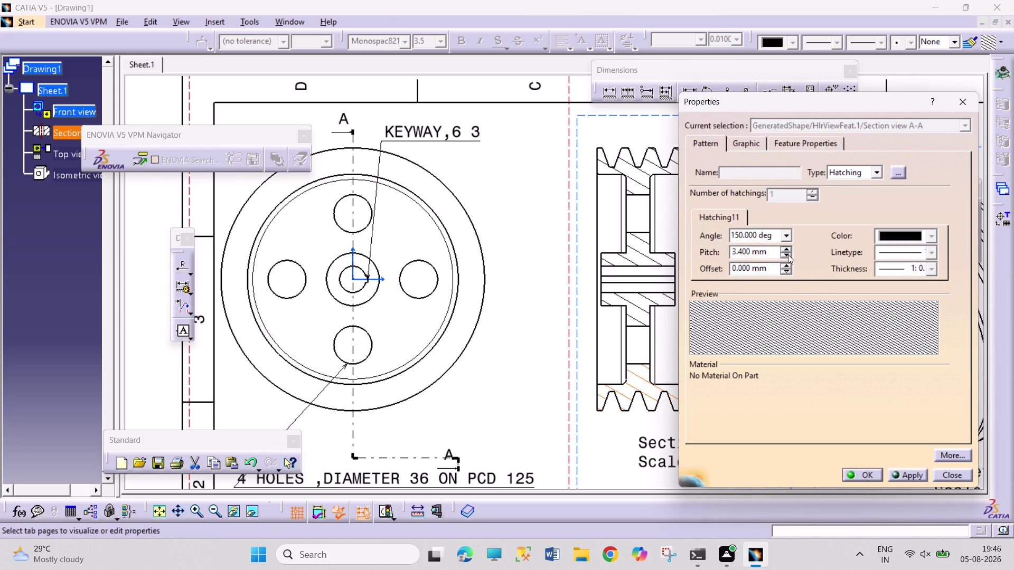
click(787, 248)
click(865, 471)
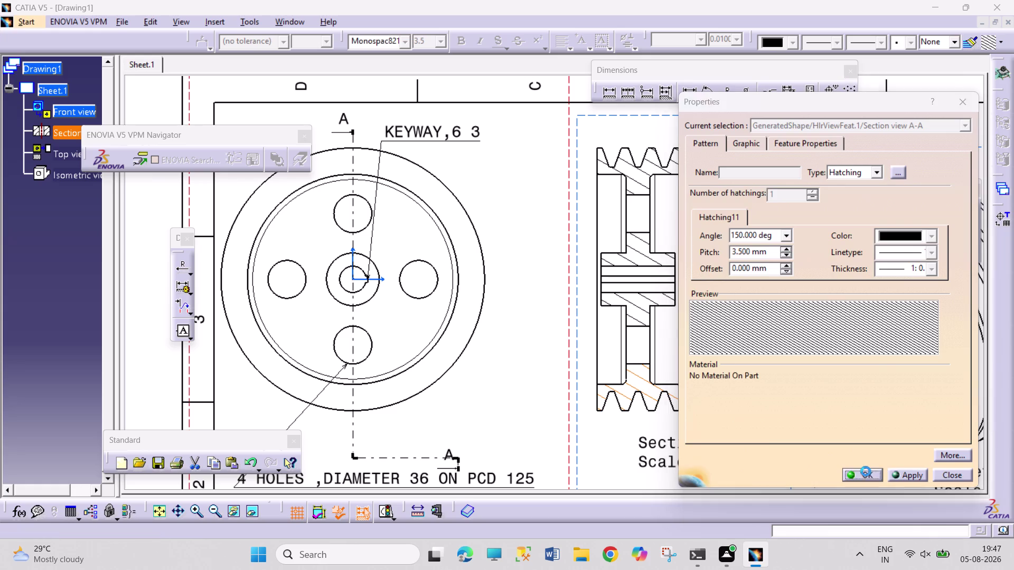
click(830, 423)
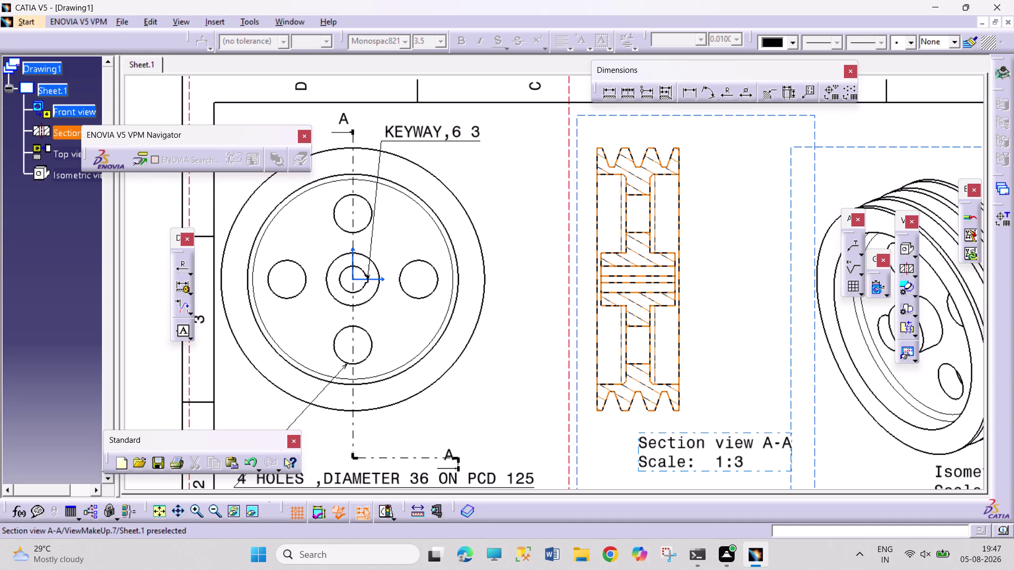
Drag the 'Section view A-A Scale 1:3' caption lower, then cancel a stray text annotation.
drag(711, 448, 683, 471)
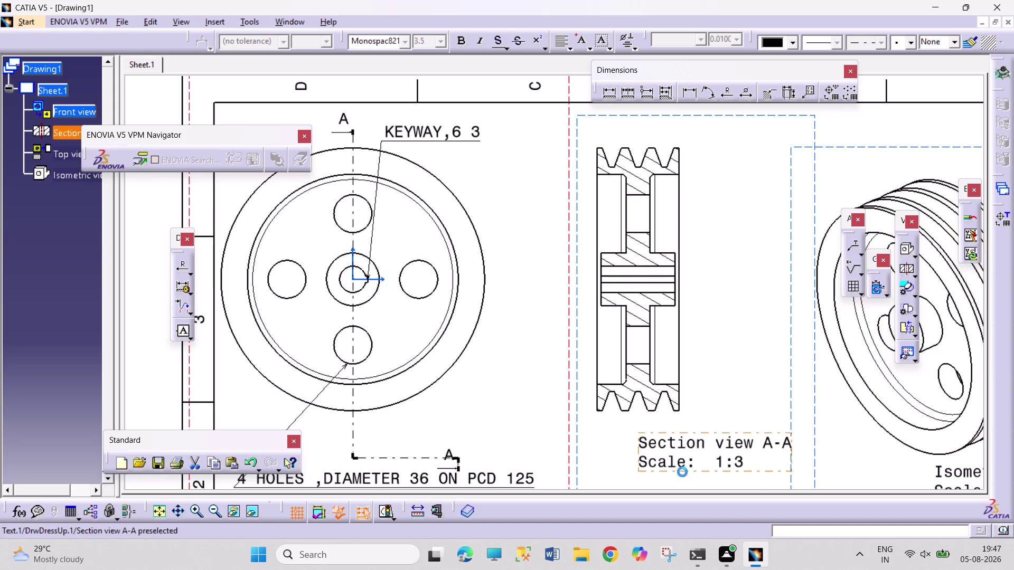
drag(683, 471, 673, 476)
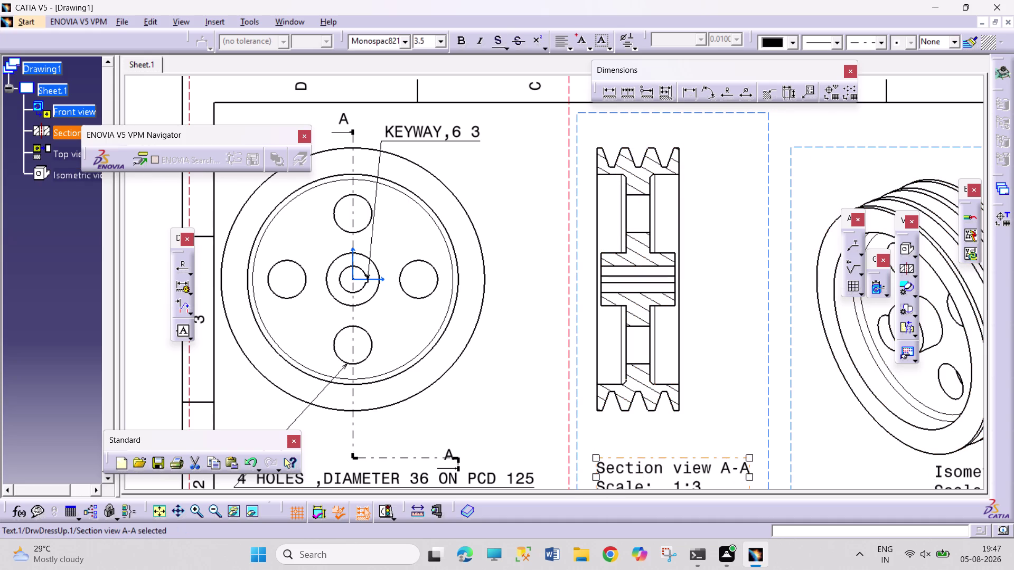
click(846, 450)
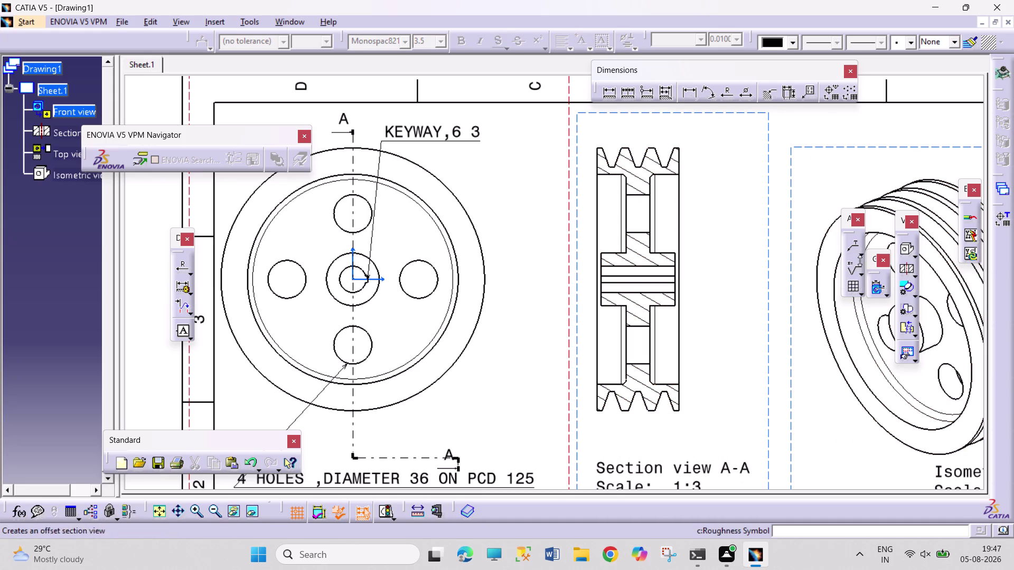
click(860, 251)
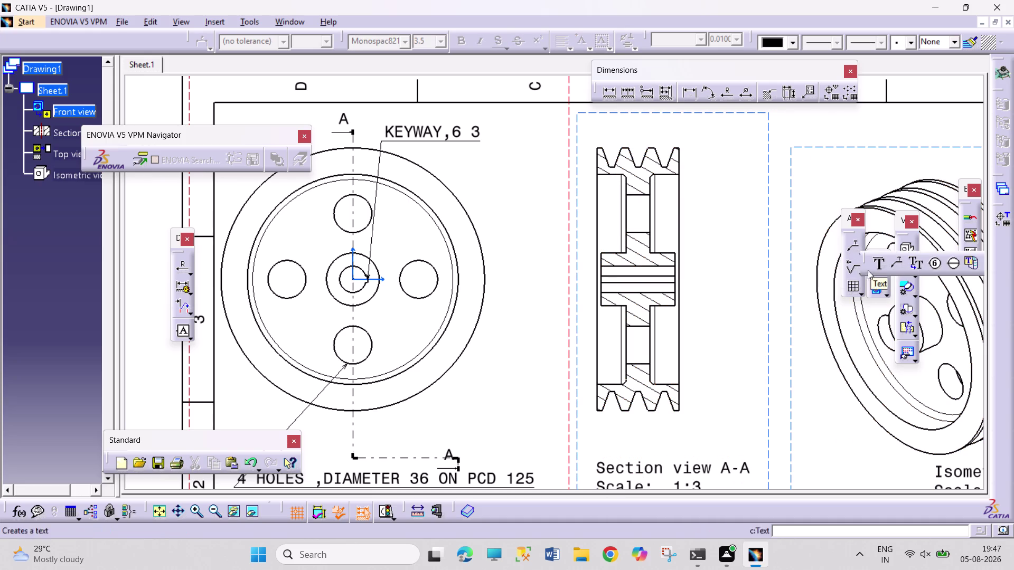
click(872, 264)
click(810, 394)
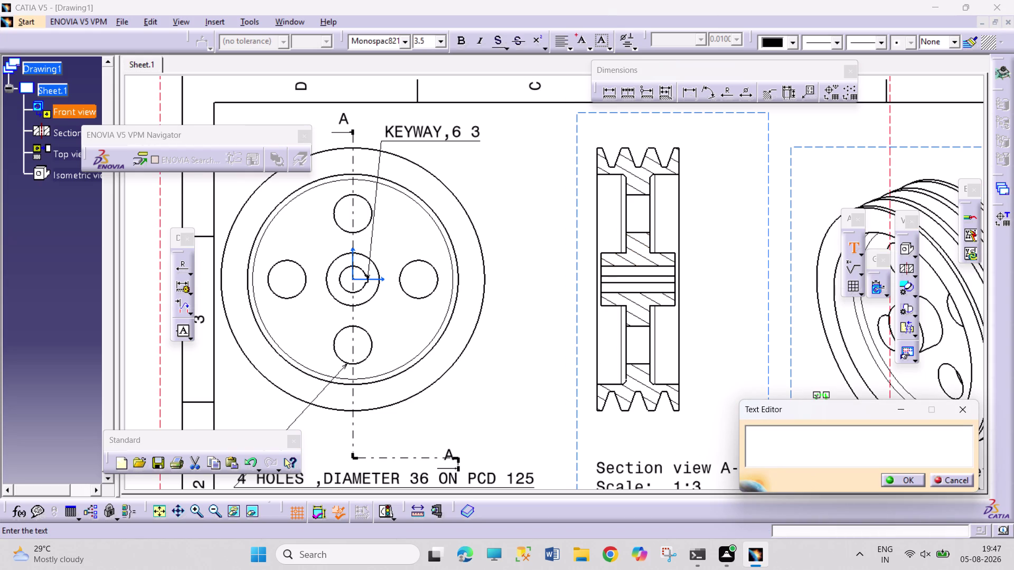
click(688, 93)
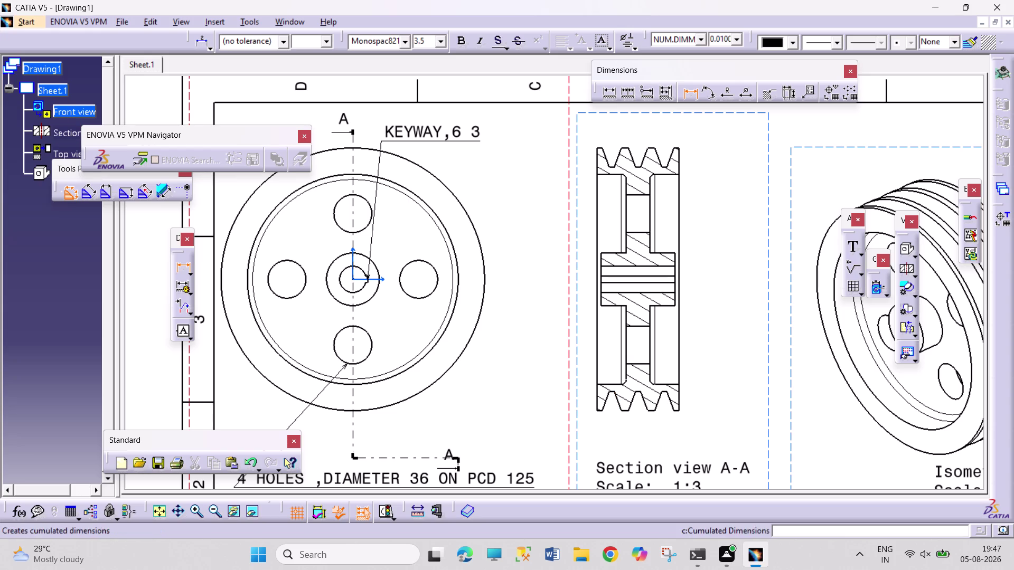
Abandon an unwanted dimension on the groove edges.
click(622, 410)
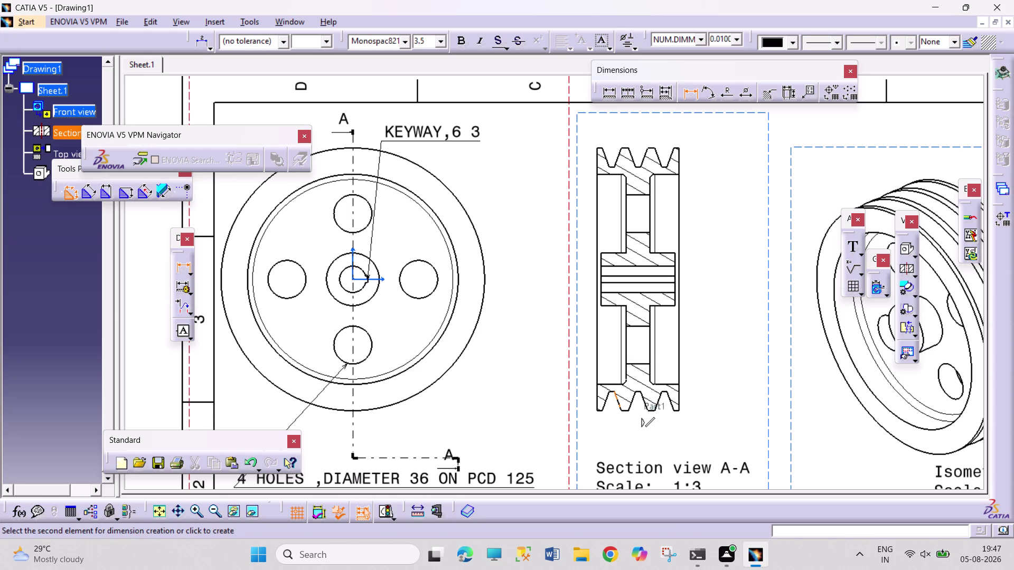
click(605, 90)
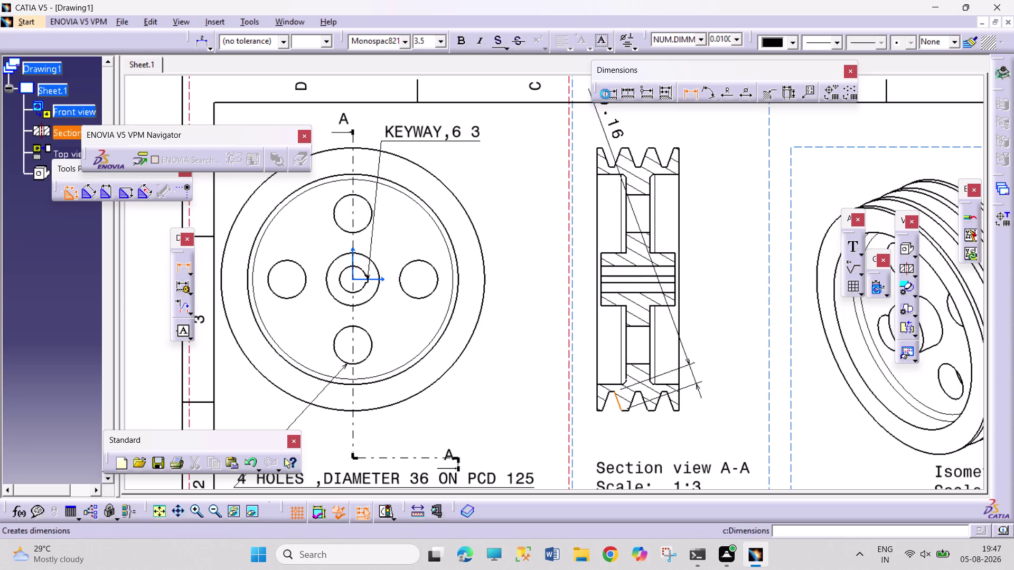
click(624, 409)
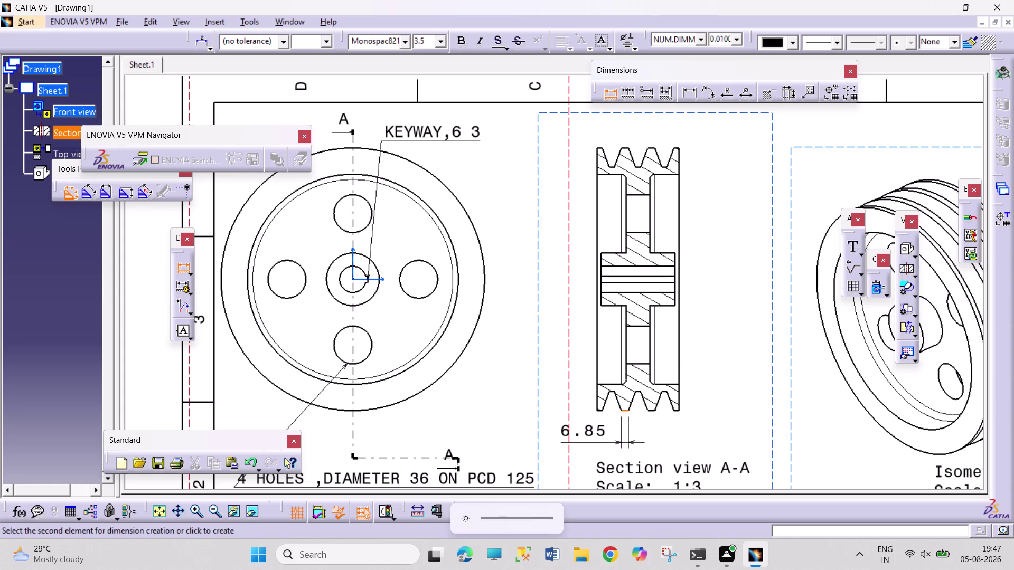
key(Escape)
key(Escape)
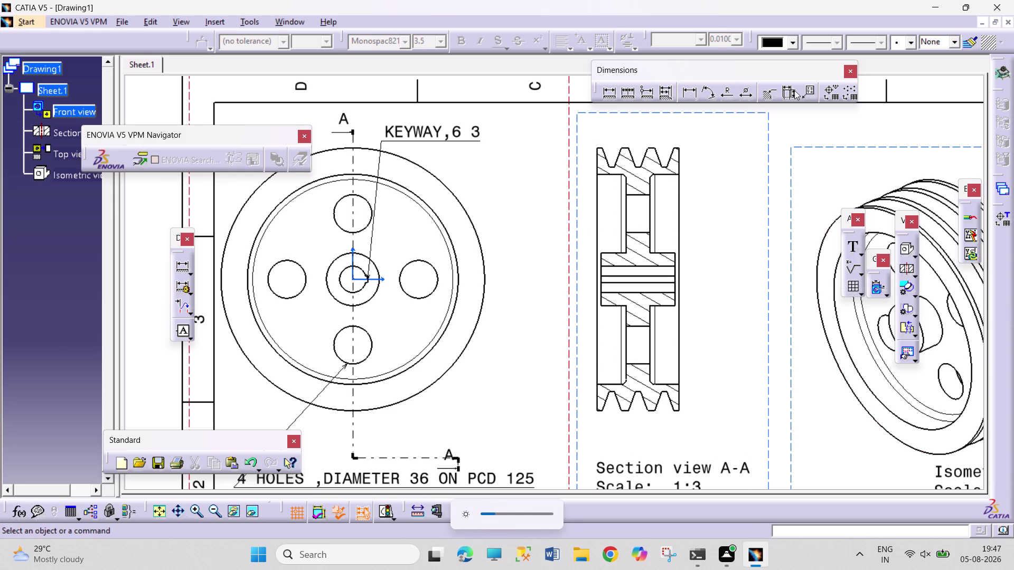
Dimension the pulley's overall width of 78 above the section view.
click(683, 93)
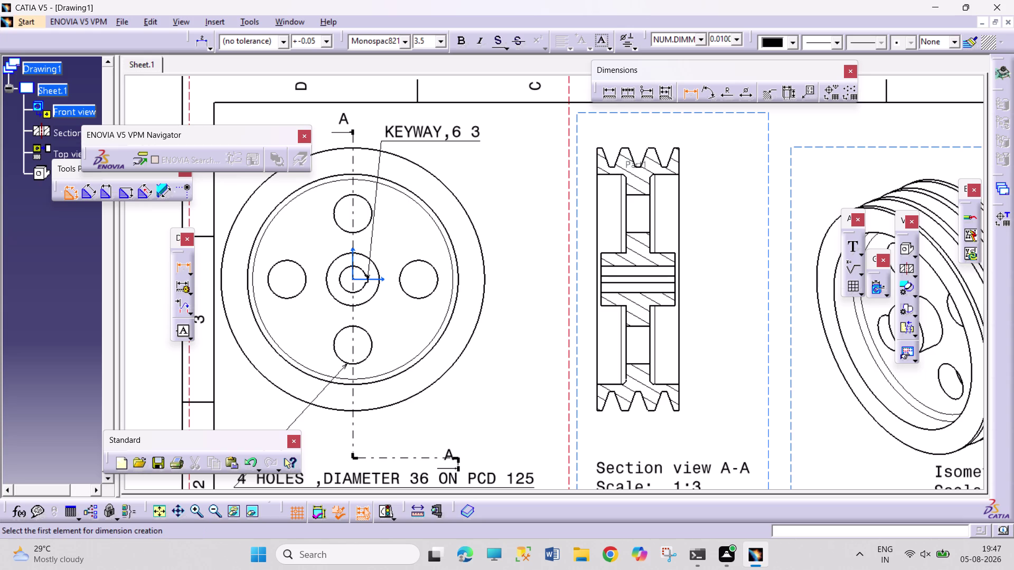
click(598, 200)
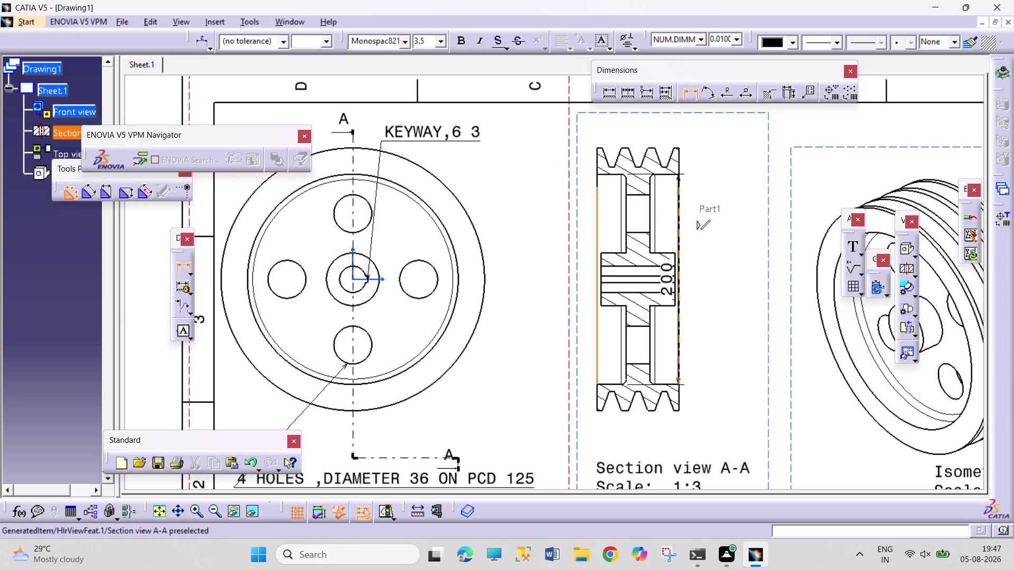
click(678, 216)
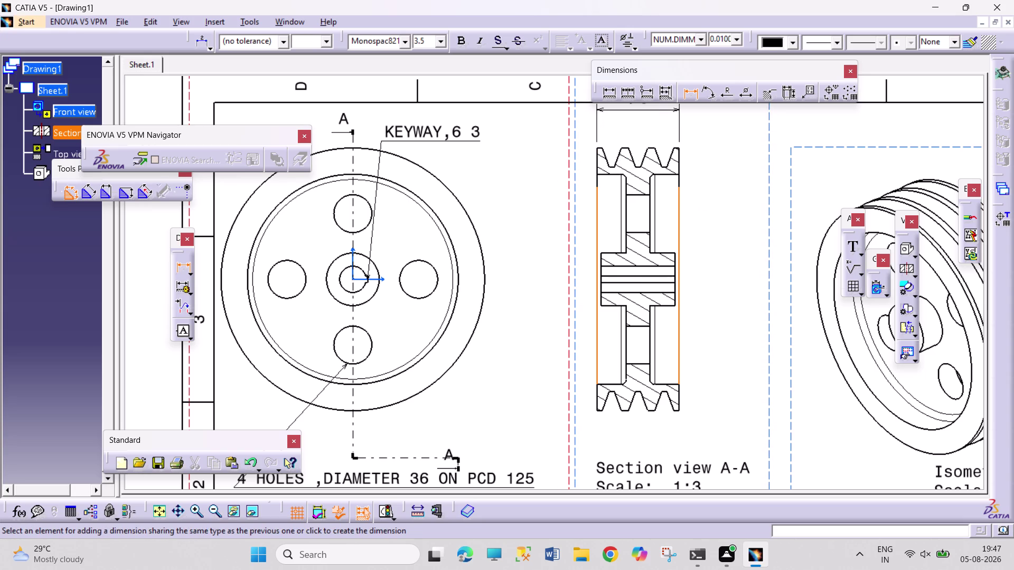
click(657, 108)
middle_drag(697, 166, 701, 268)
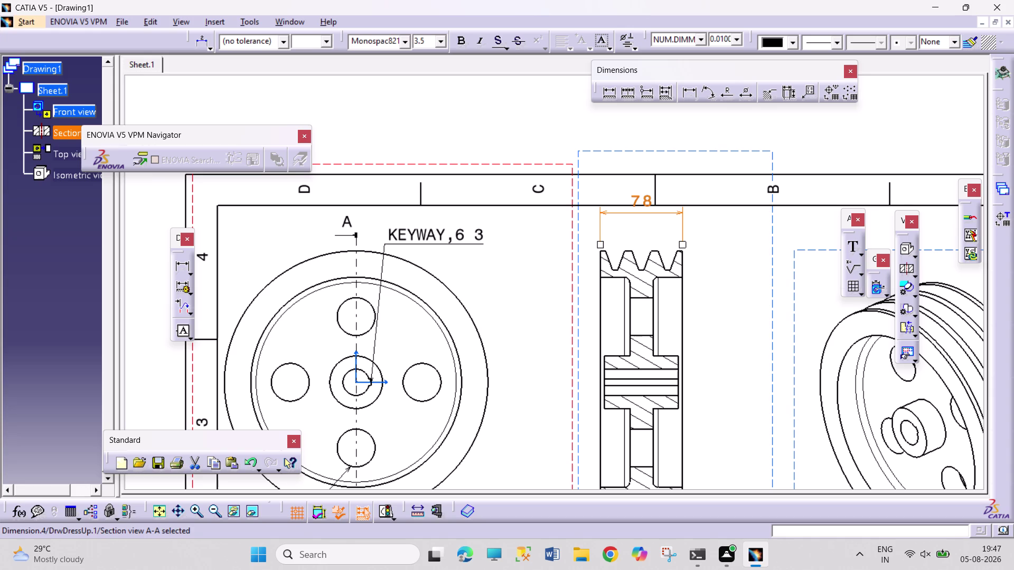
drag(639, 197, 639, 220)
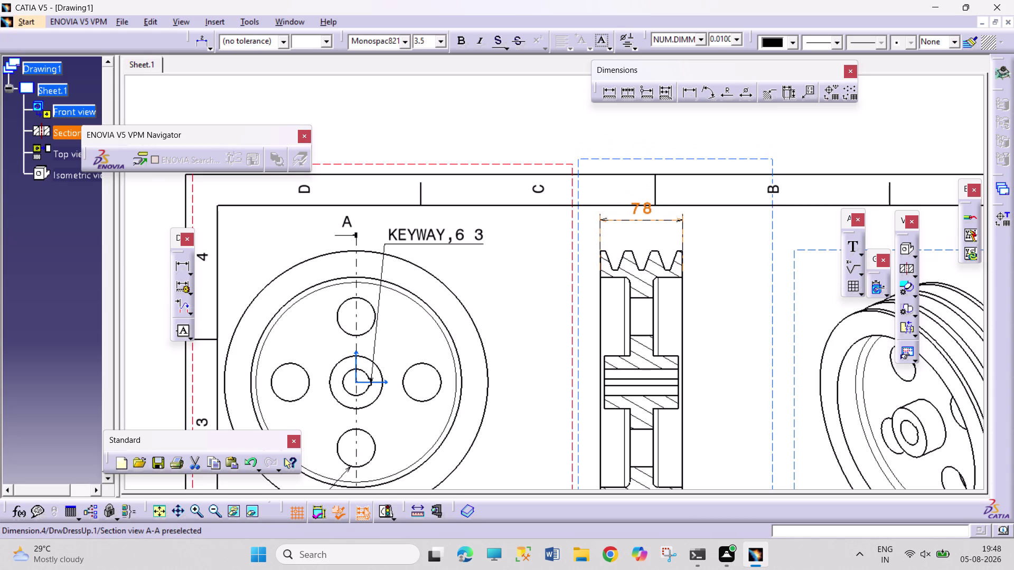
drag(639, 220, 639, 227)
click(737, 279)
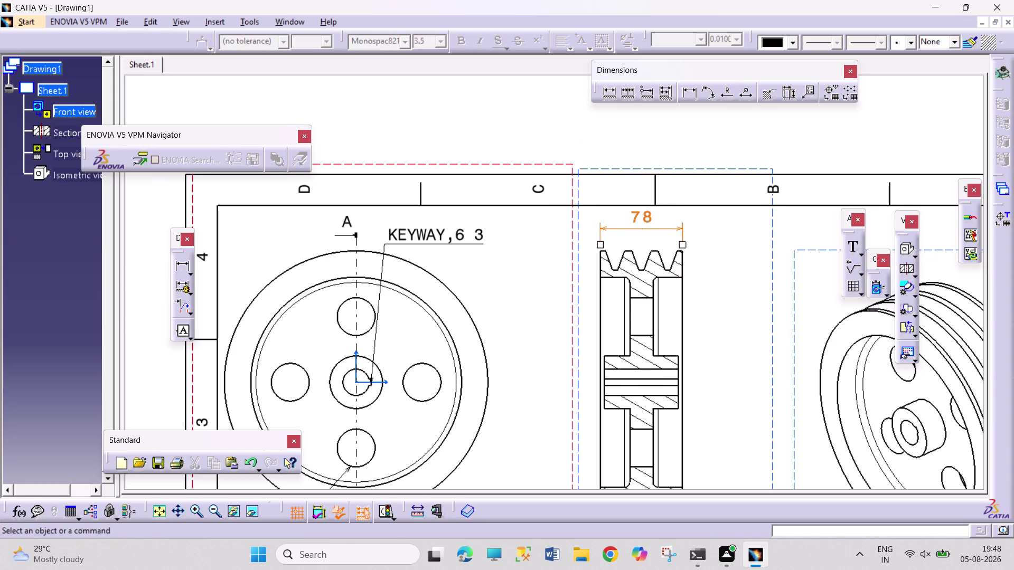
Zoom into the grooves and dimension the narrow right-hand land as 5.
click(612, 94)
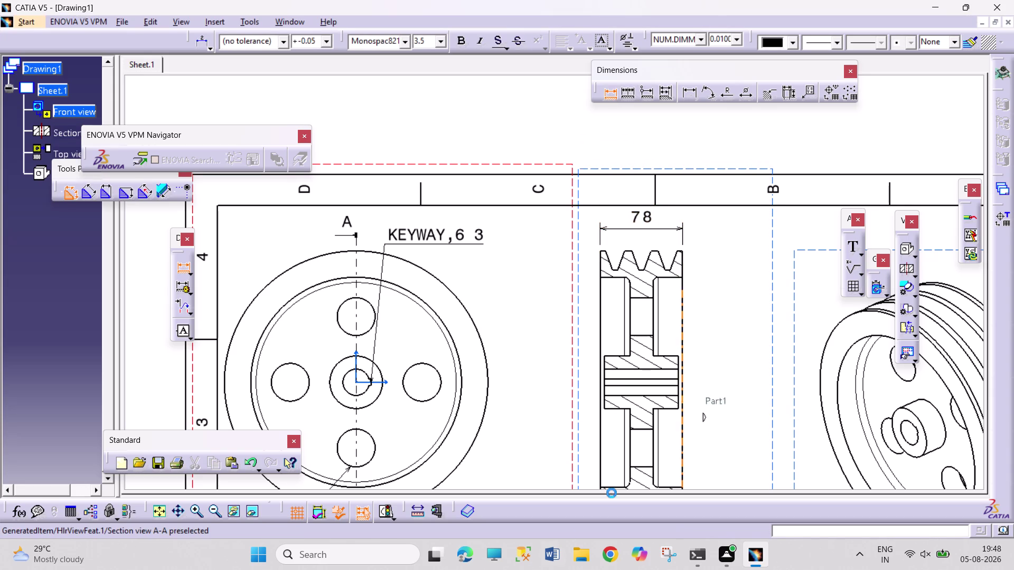
triple_click(201, 509)
triple_click(202, 509)
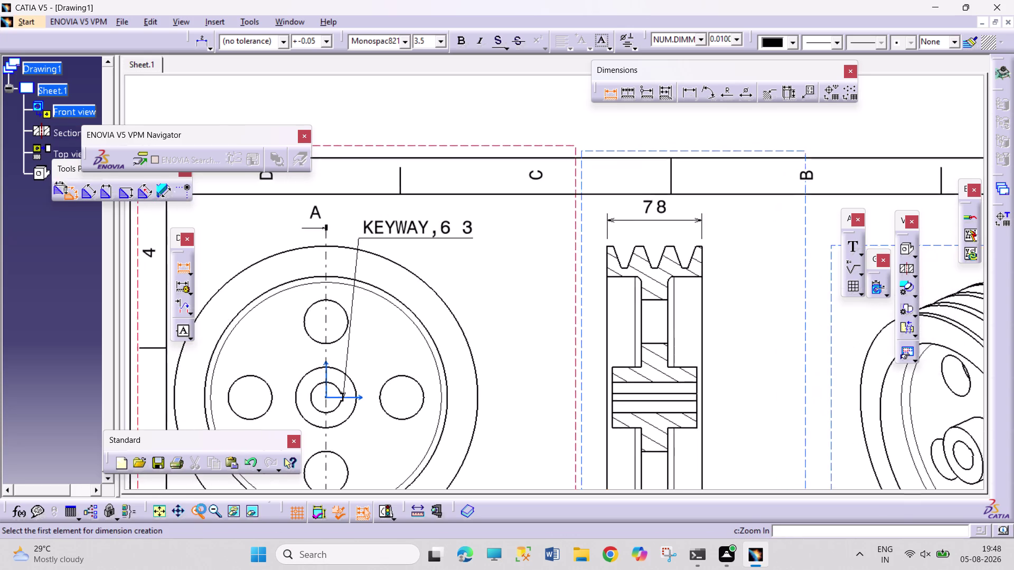
middle_drag(804, 349, 786, 358)
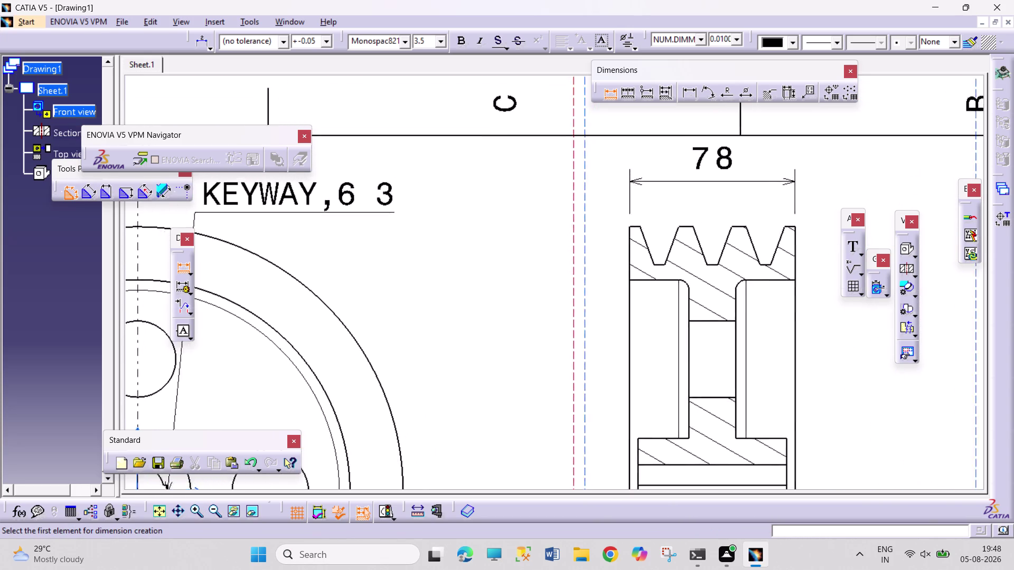
middle_drag(786, 358, 692, 484)
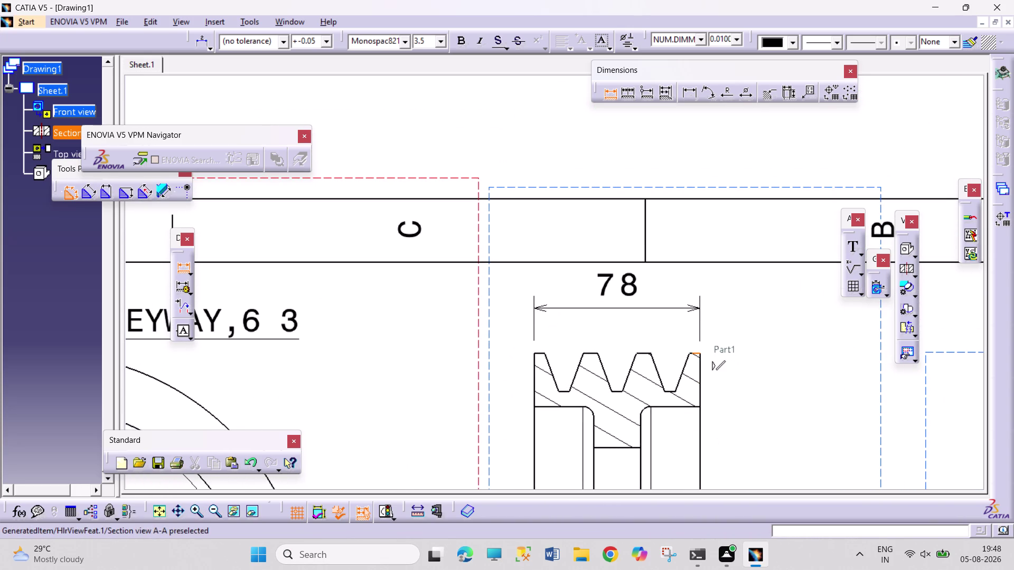
click(692, 352)
click(726, 337)
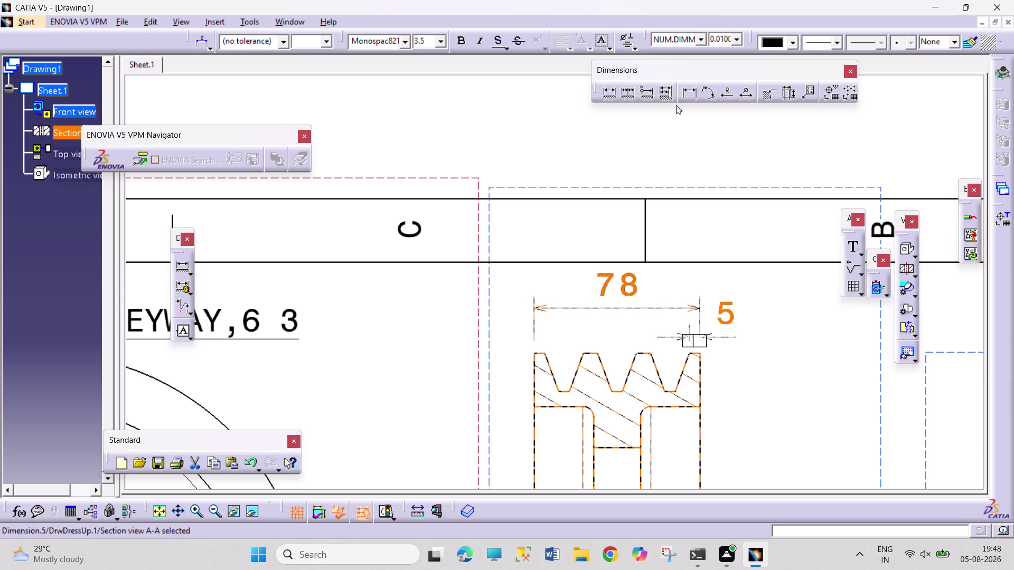
click(709, 91)
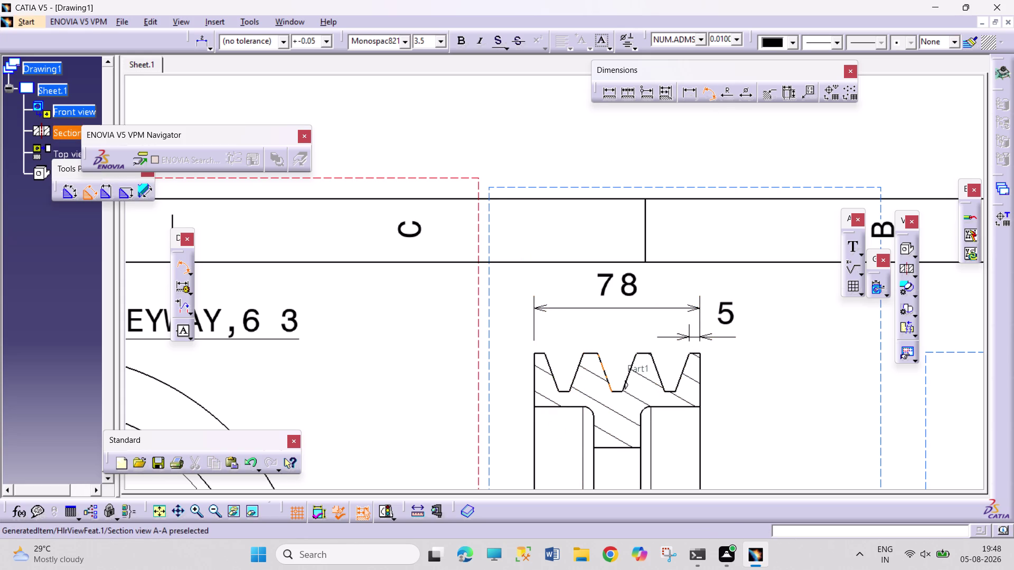
Create a 40° angle dimension between the two flanks of a V-groove.
click(604, 373)
click(626, 376)
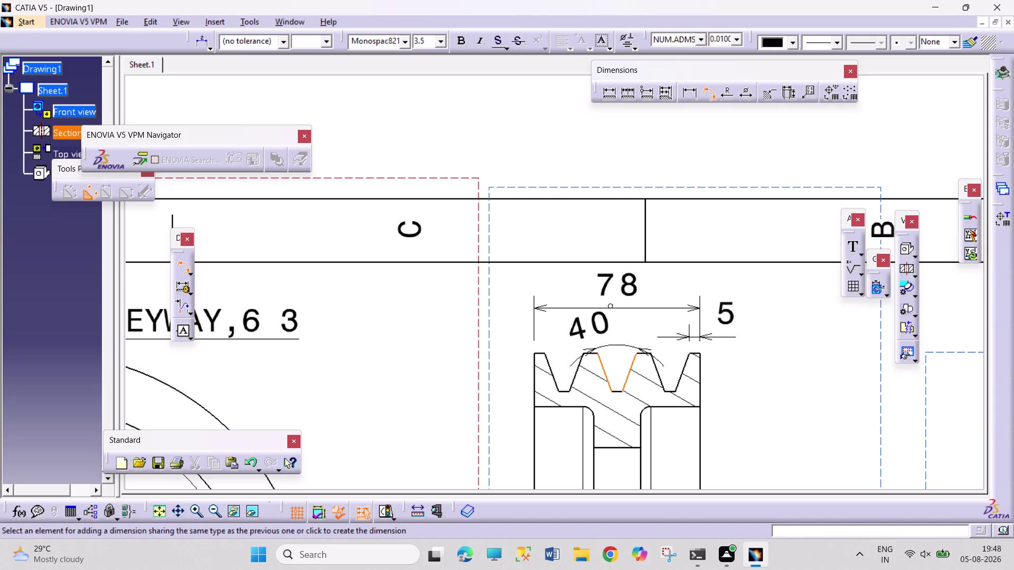
click(600, 346)
click(739, 403)
Try the 40° dimension text above the groove, beside the 5 and under the 78.
drag(584, 324, 602, 343)
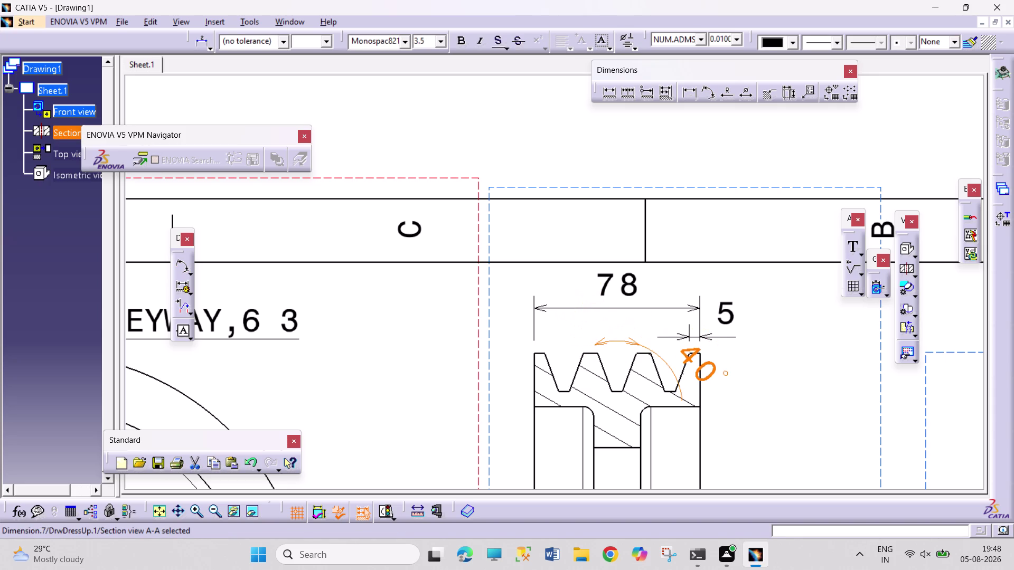
drag(601, 342, 602, 372)
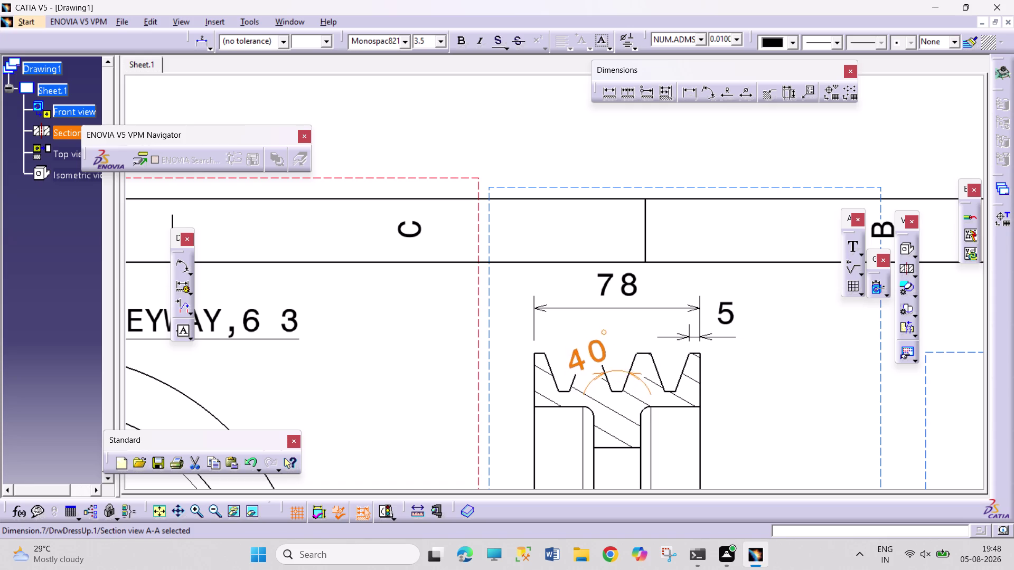
drag(602, 372, 605, 347)
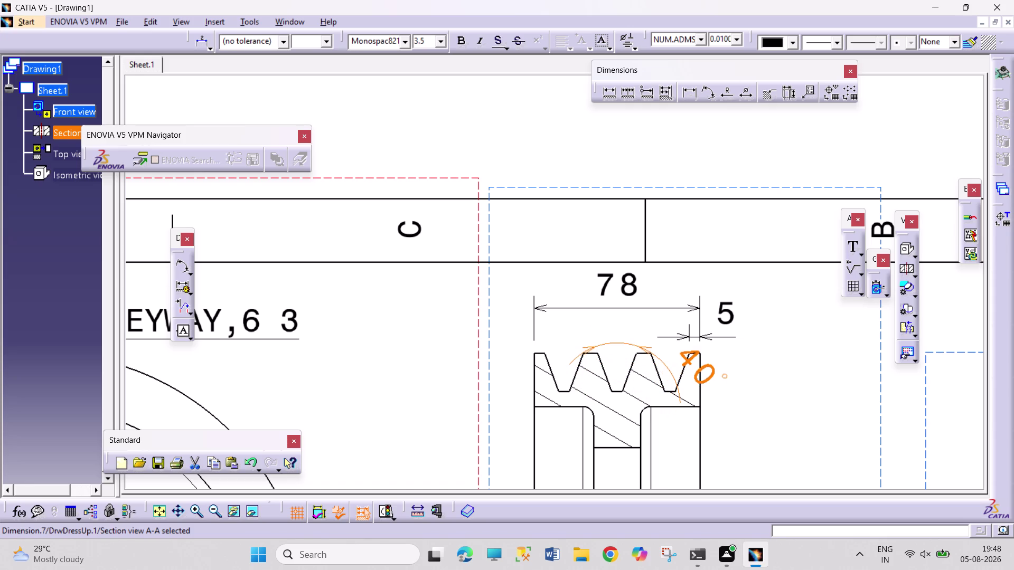
drag(606, 347, 605, 365)
click(735, 407)
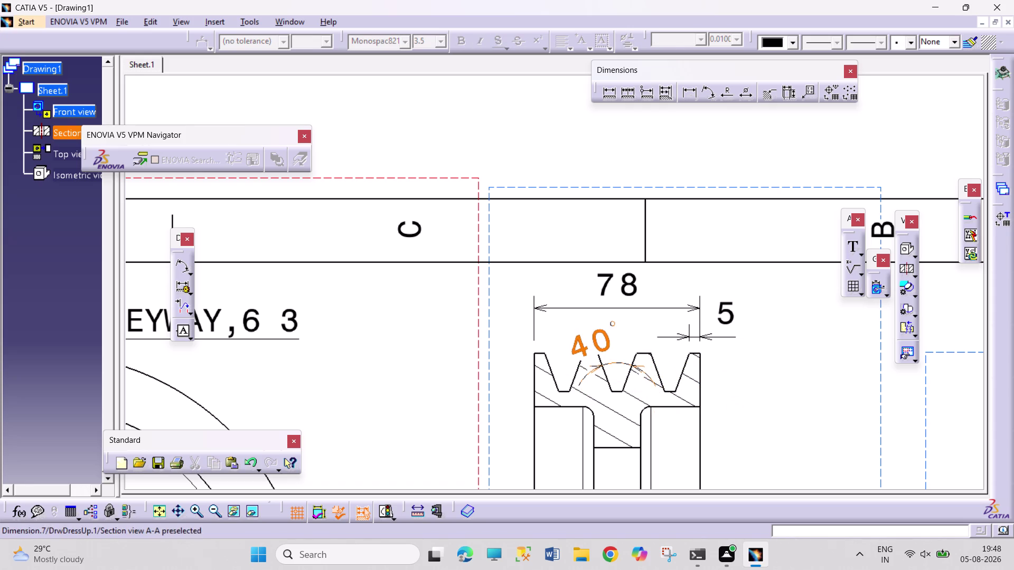
drag(602, 342, 602, 329)
click(782, 410)
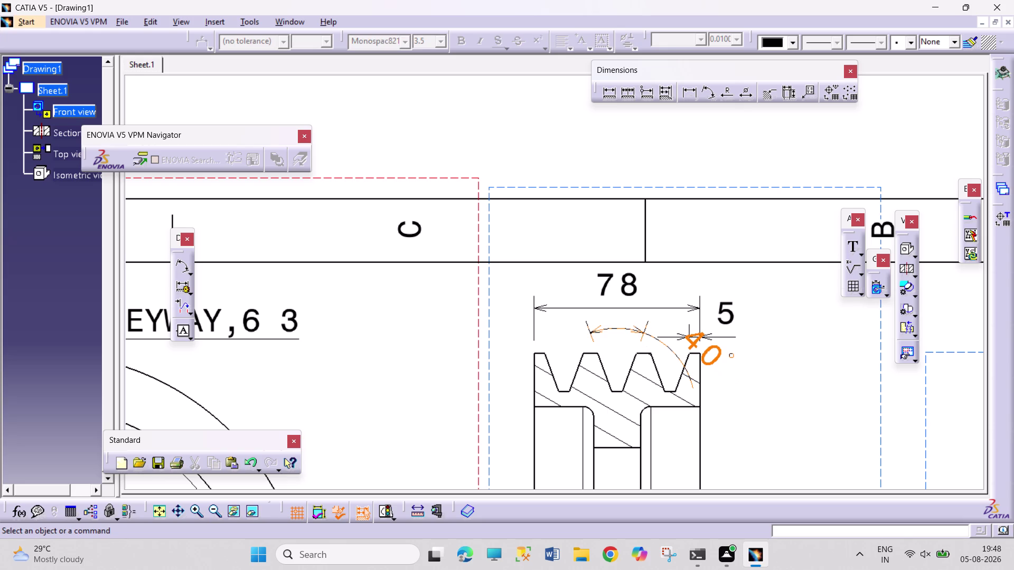
drag(714, 355, 729, 374)
click(807, 460)
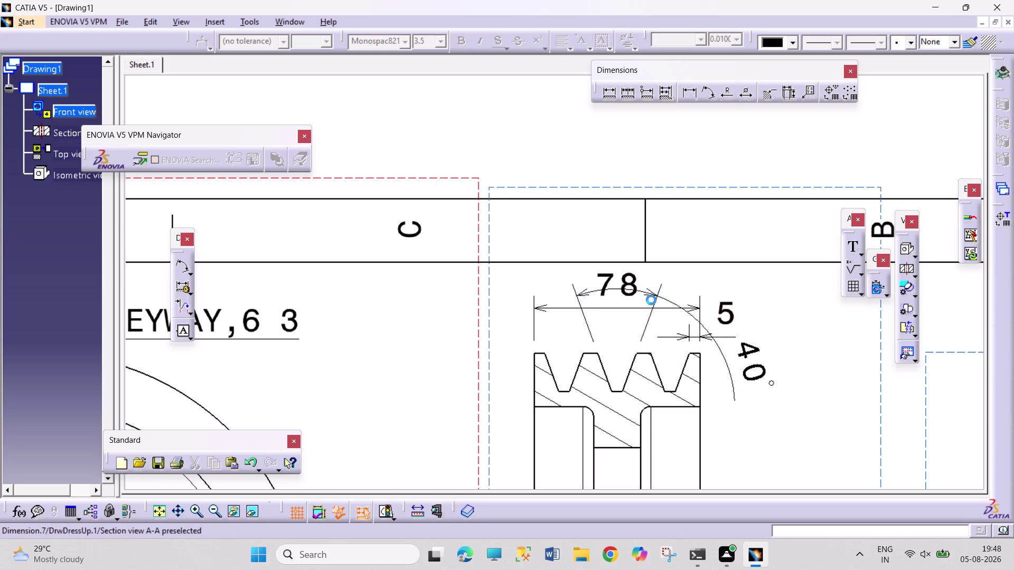
drag(651, 297, 654, 329)
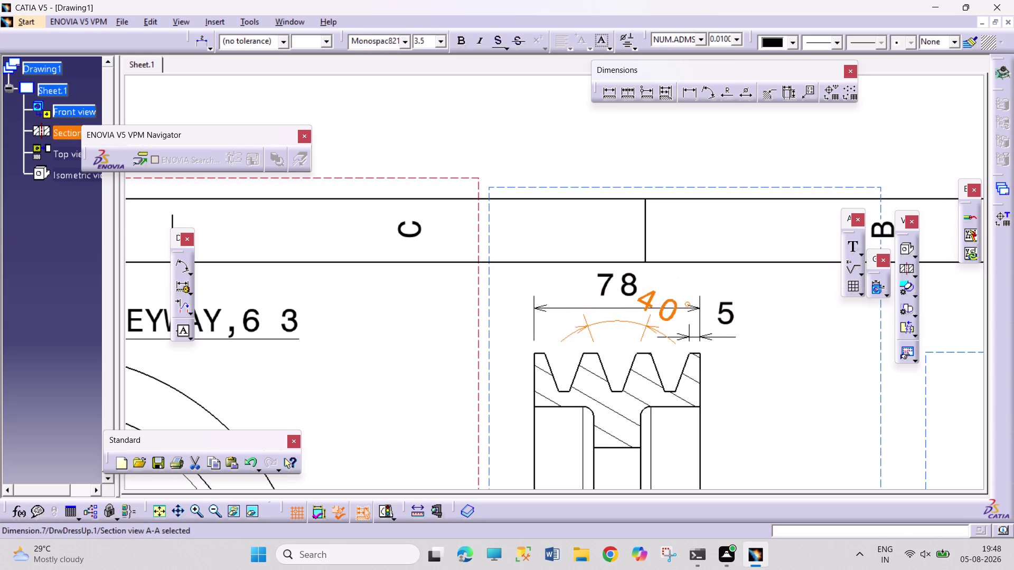
drag(654, 329, 653, 331)
click(759, 375)
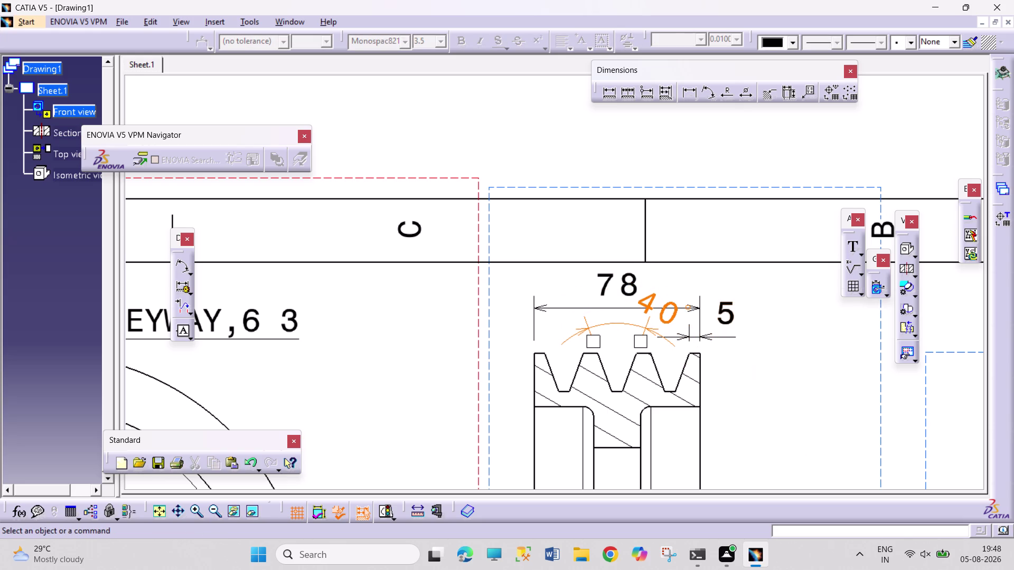
drag(635, 328, 633, 339)
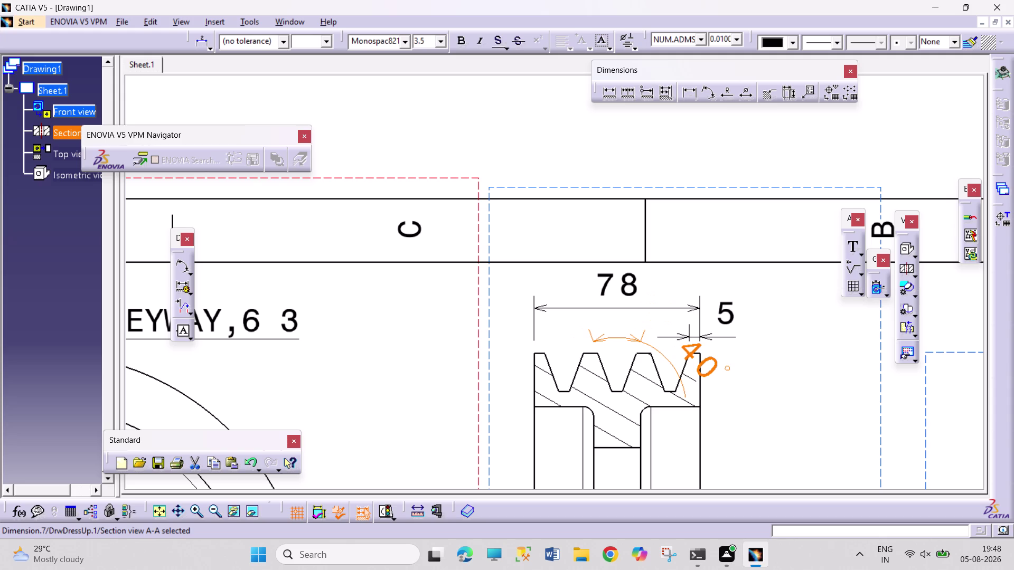
drag(633, 339, 626, 326)
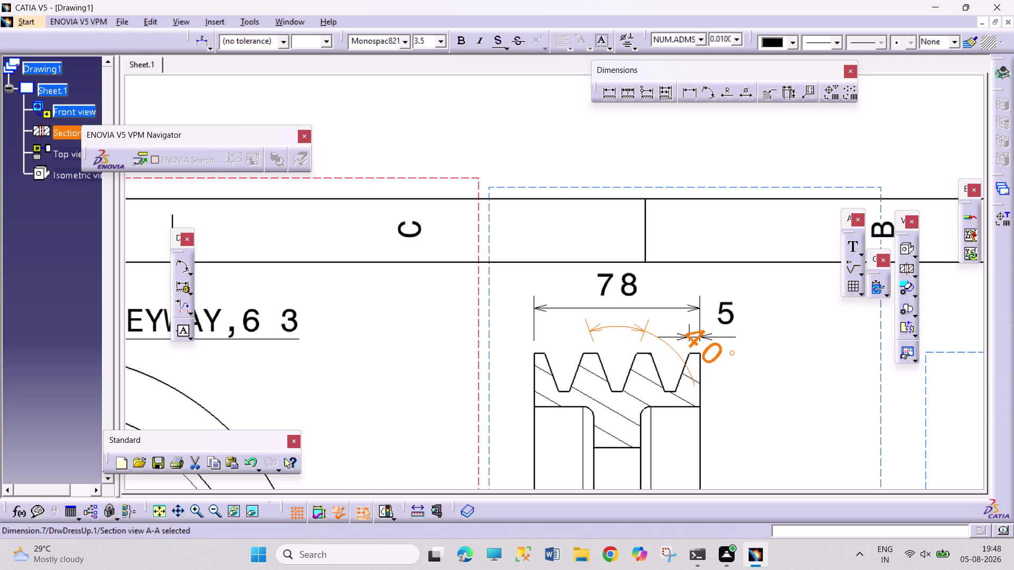
drag(627, 327, 625, 321)
click(762, 364)
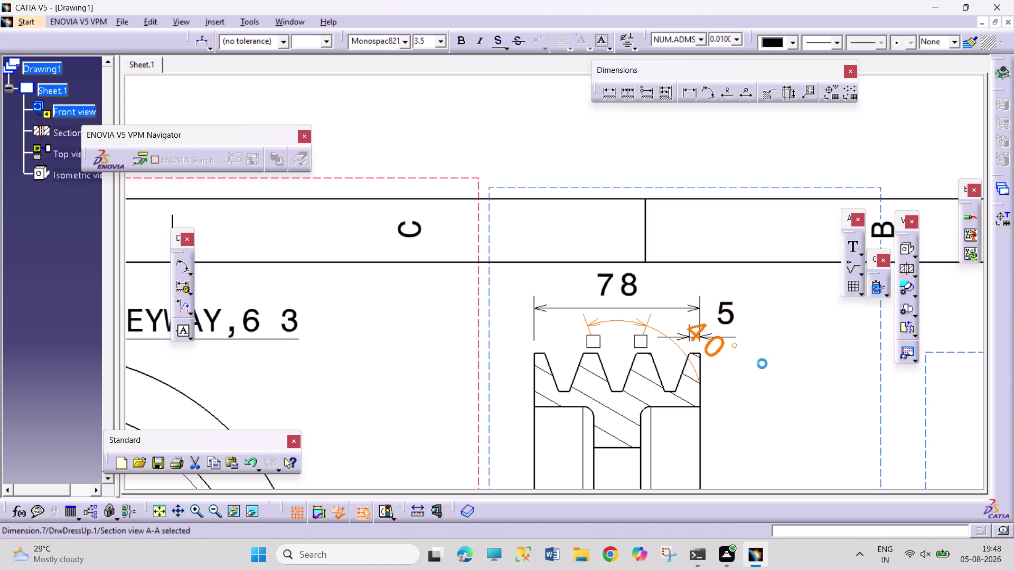
Swing the 40° arc outward and settle its text beside the 5 dimension.
drag(710, 344, 715, 358)
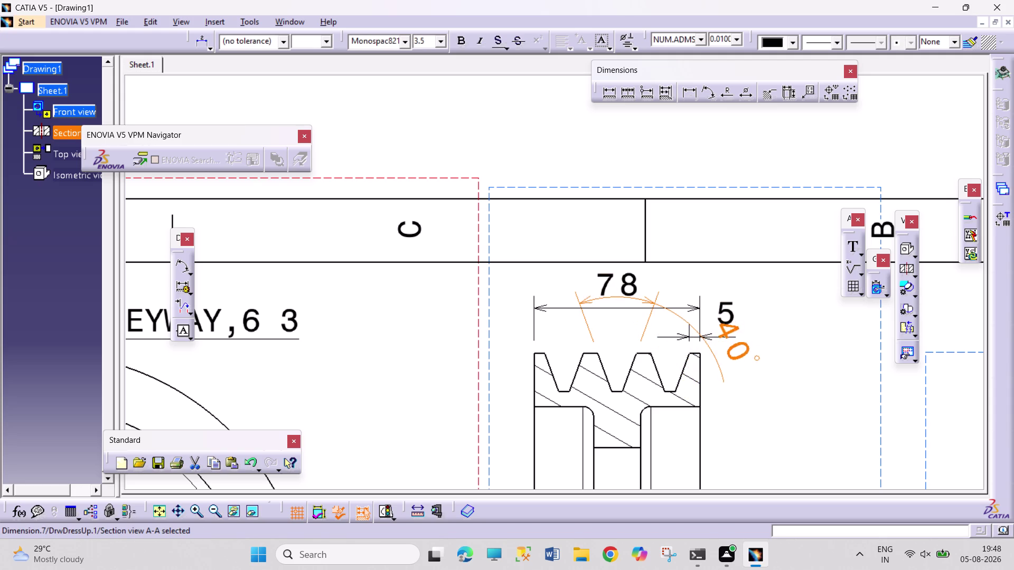
drag(715, 358, 721, 385)
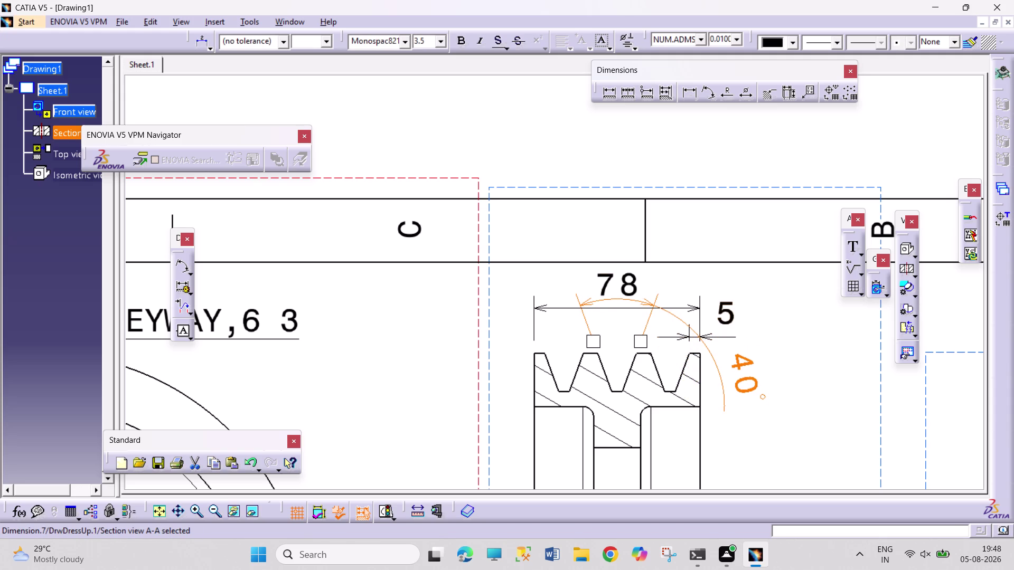
drag(635, 298, 635, 325)
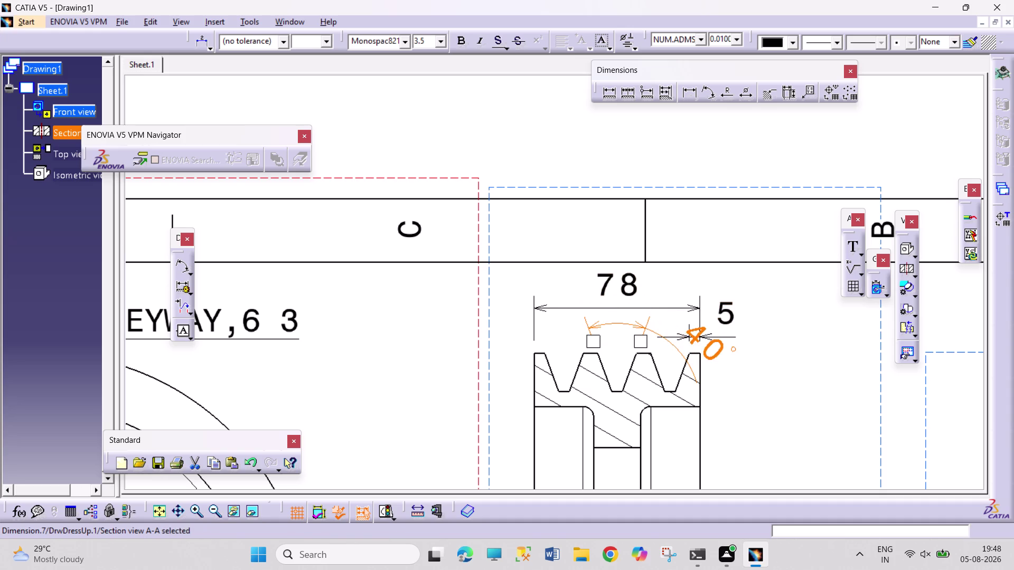
drag(722, 346, 731, 405)
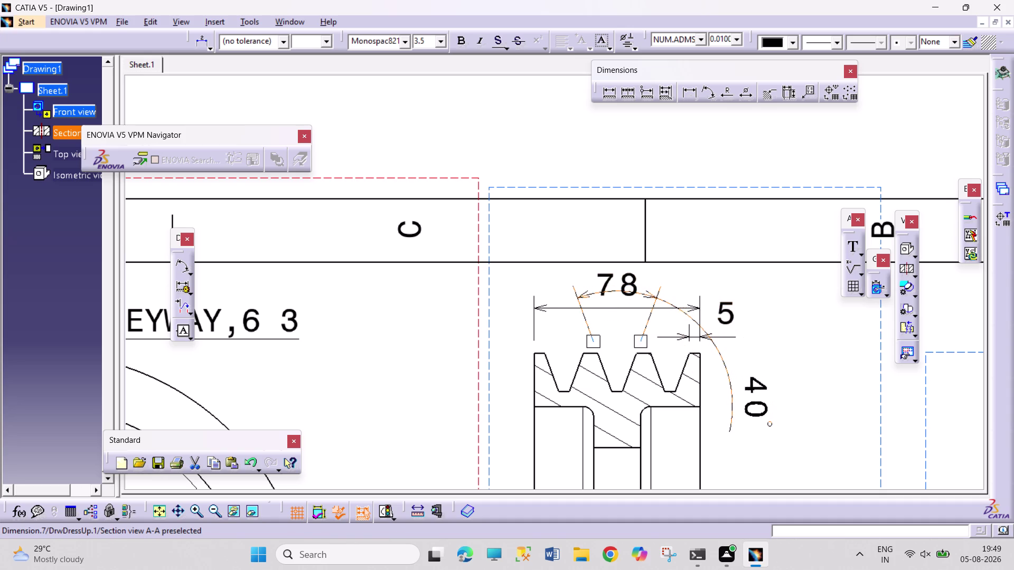
drag(644, 294, 642, 328)
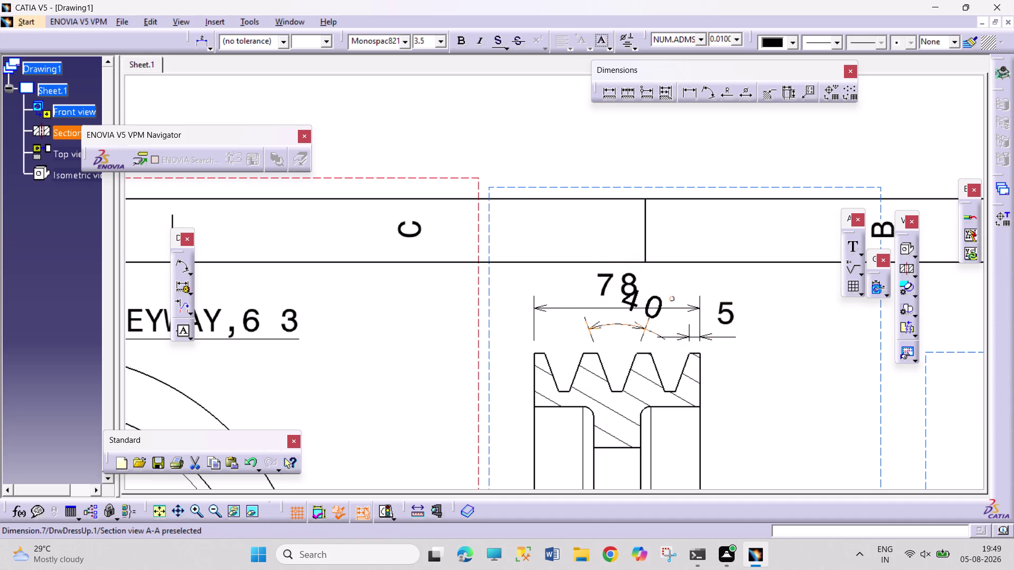
drag(642, 329, 615, 377)
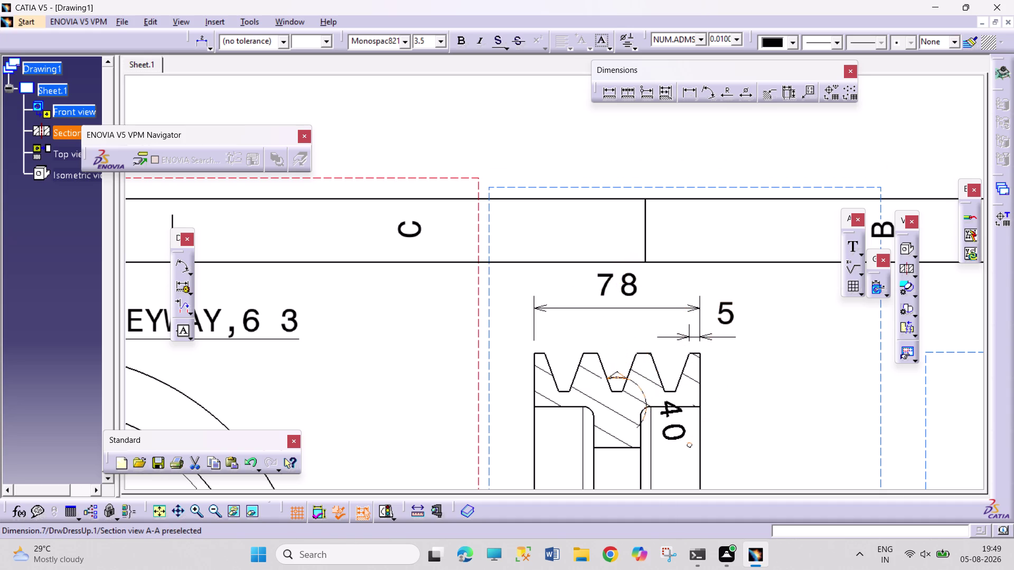
drag(614, 376, 612, 380)
click(801, 436)
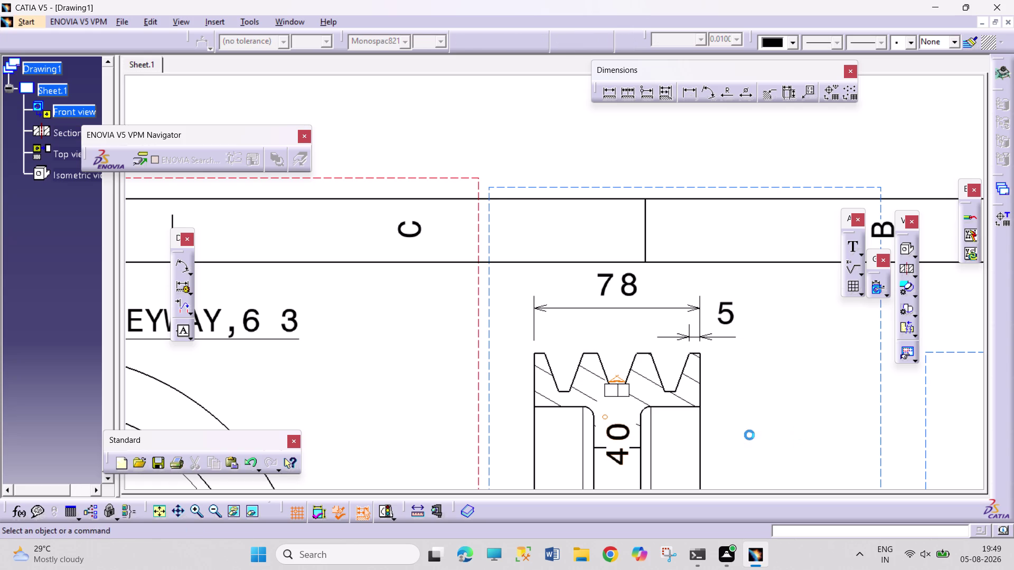
drag(618, 381, 616, 364)
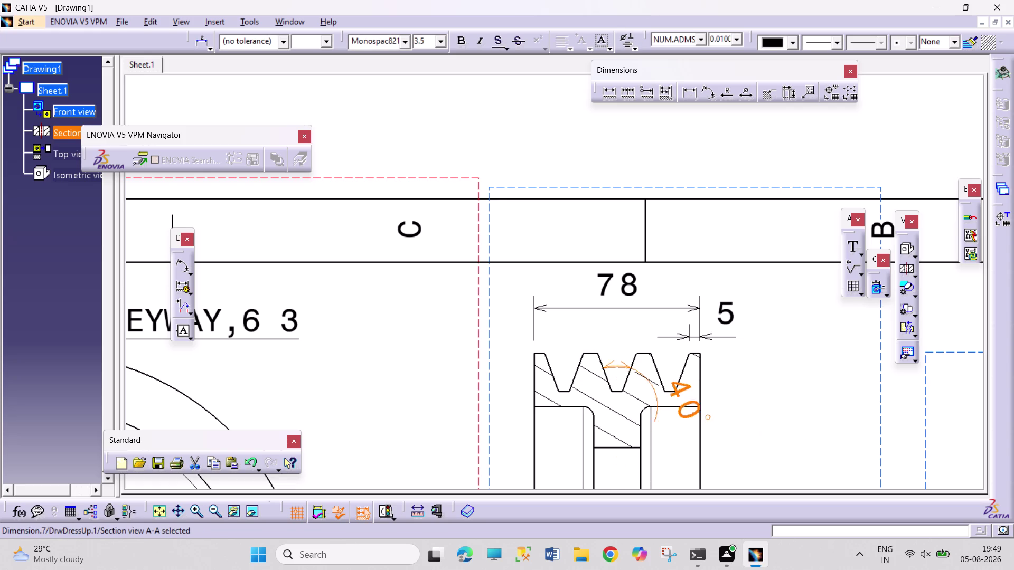
drag(616, 365, 609, 337)
drag(609, 337, 609, 326)
click(796, 396)
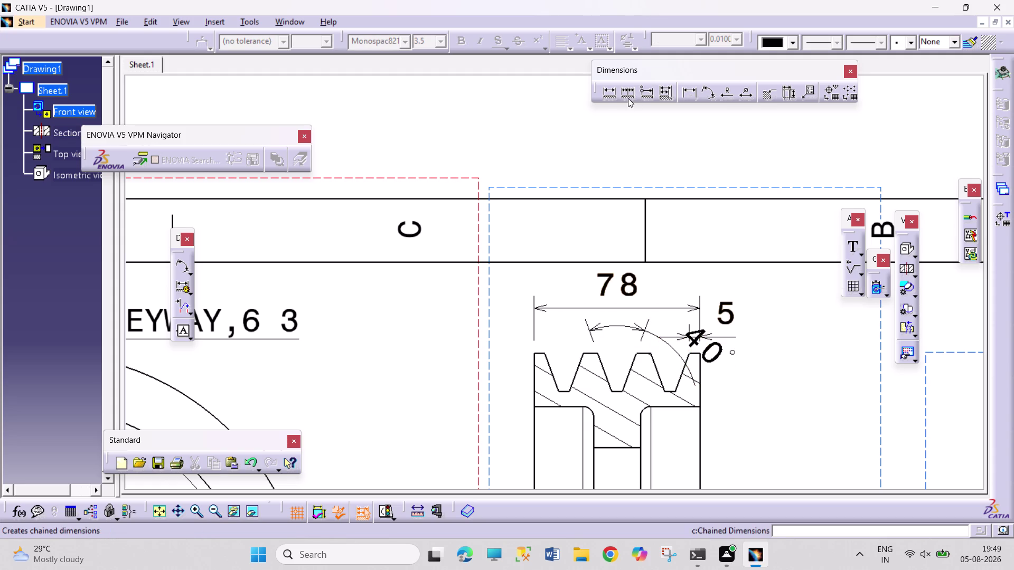
click(612, 93)
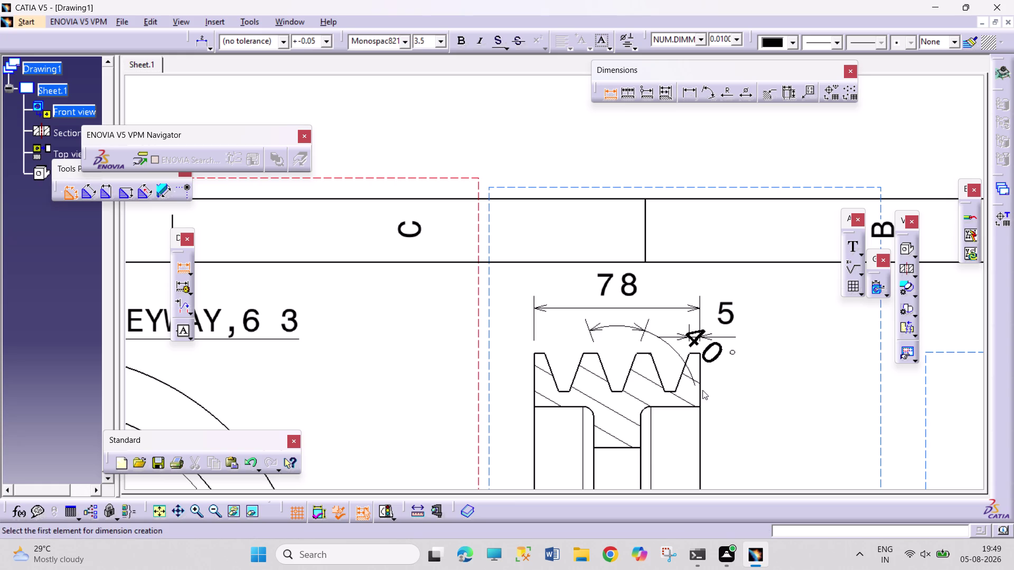
Dimension the pulley's right vertical edge as 25, placed right of the section.
click(700, 385)
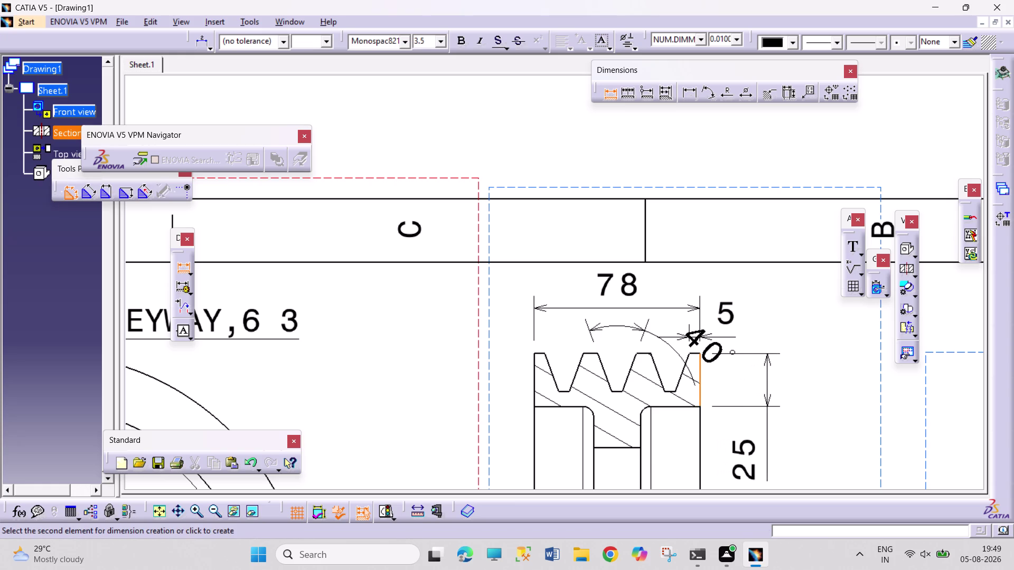
click(767, 371)
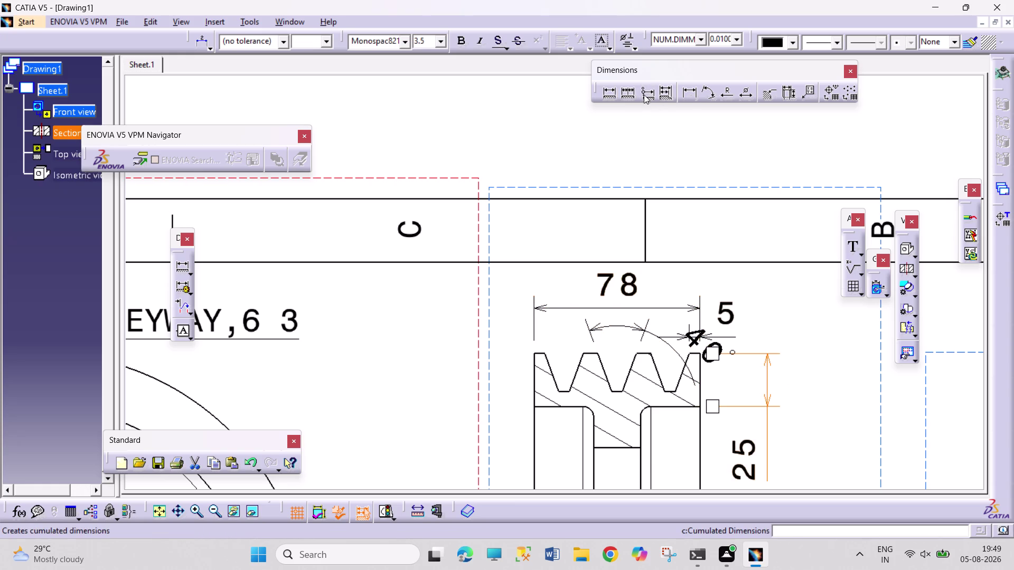
click(688, 94)
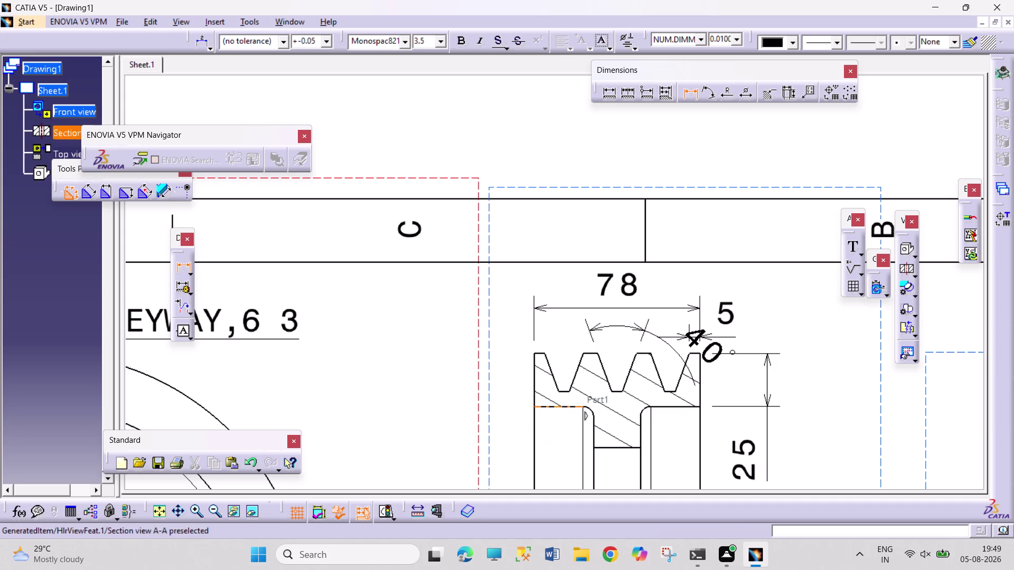
Add an 18 dimension on the left groove and drag it left, clear of the rim.
click(566, 390)
click(536, 353)
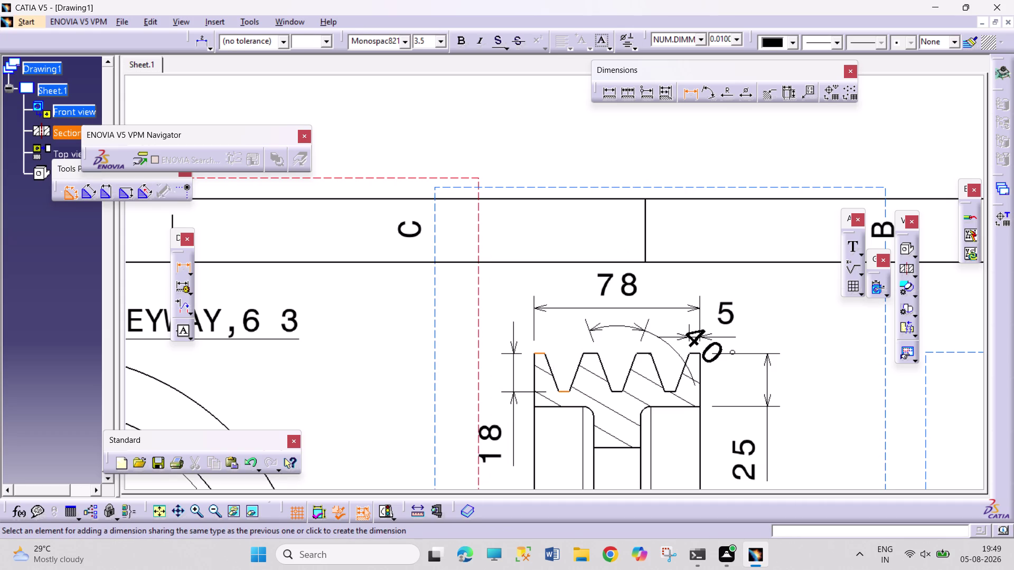
click(512, 374)
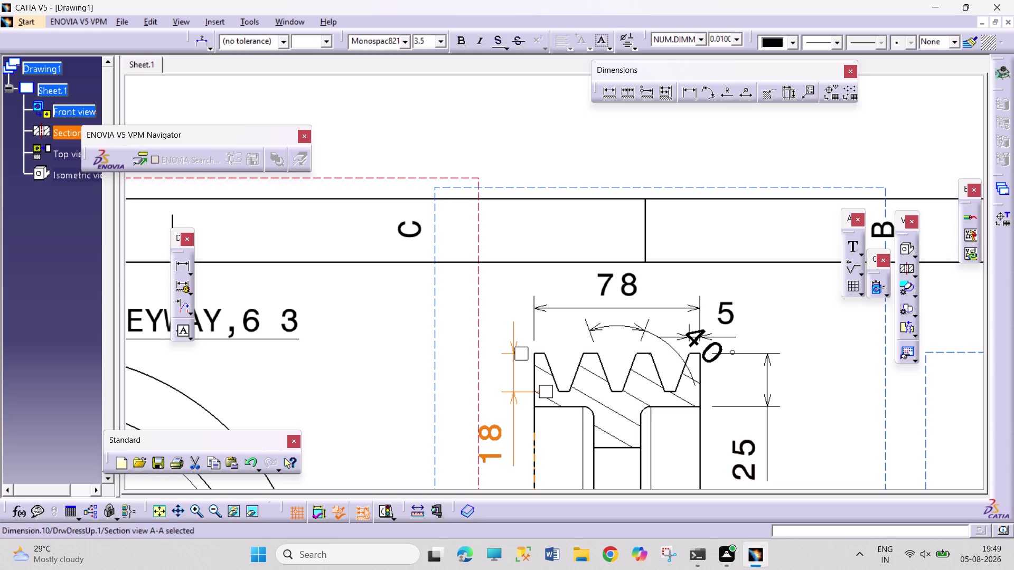
drag(497, 439, 501, 369)
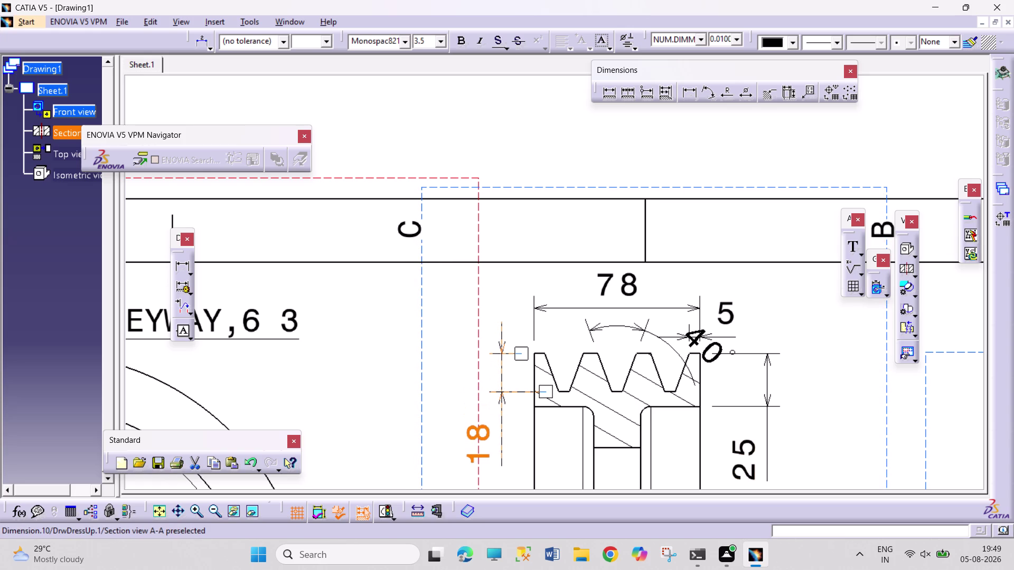
drag(474, 439, 474, 390)
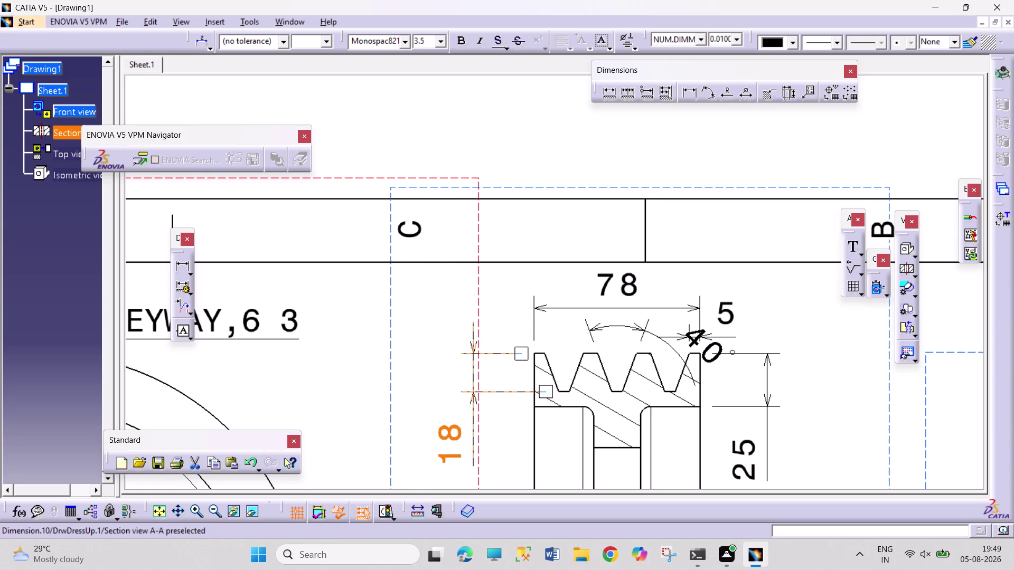
drag(738, 465, 758, 380)
click(805, 423)
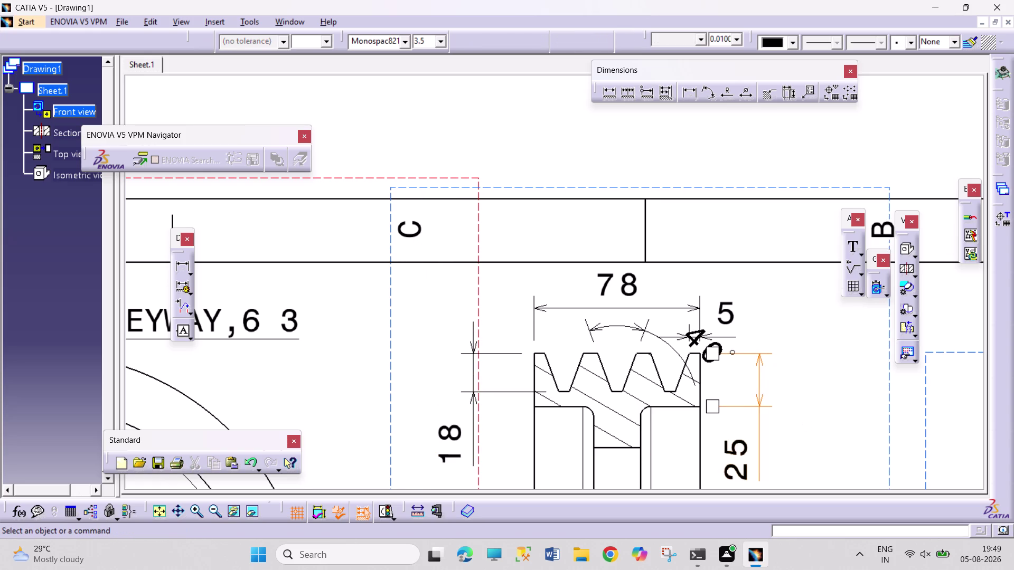
middle_drag(699, 435, 702, 262)
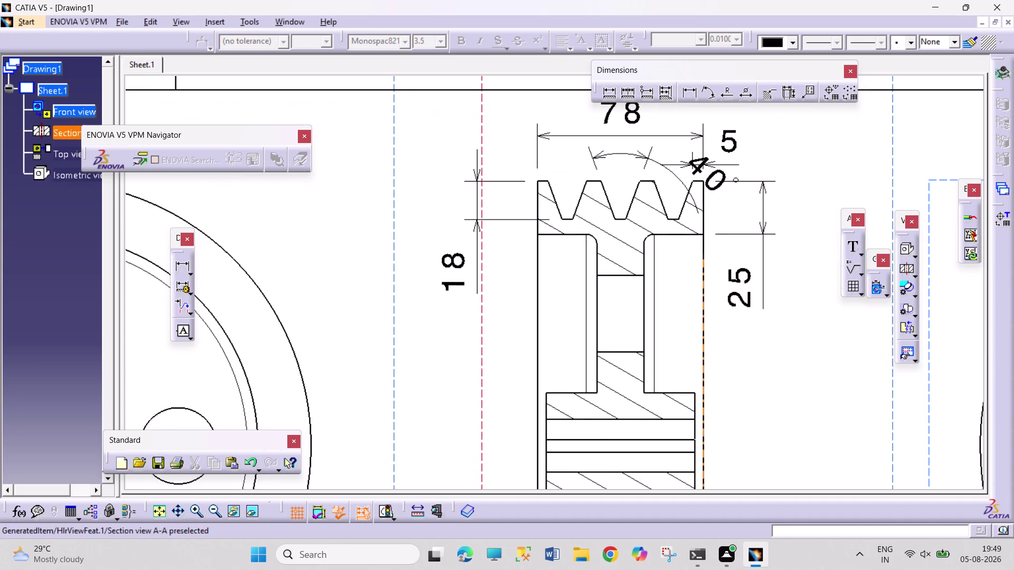
Raise the 25 dimension above the rim and add a 36 hub height dimension to the right.
drag(741, 295, 759, 225)
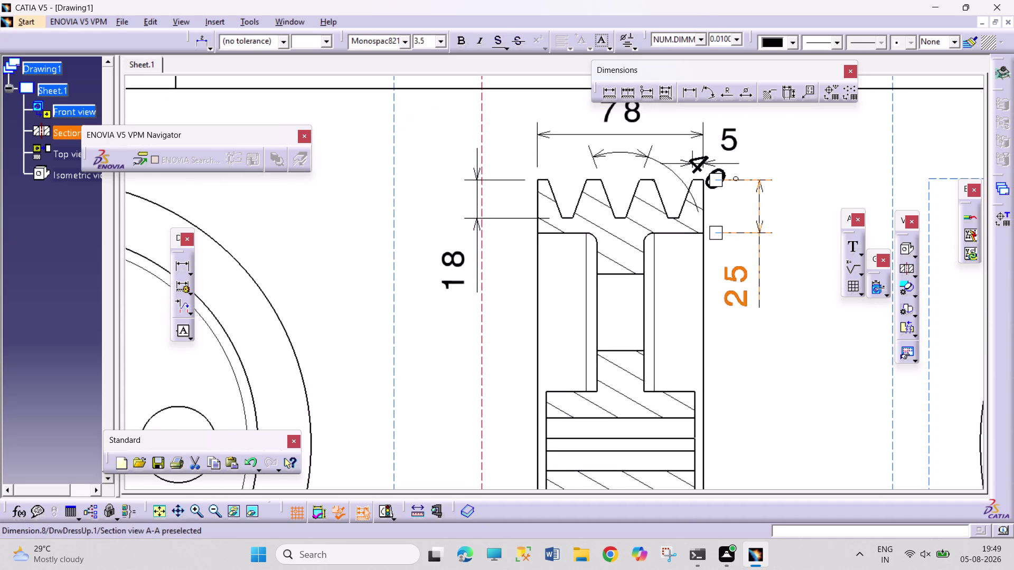
drag(740, 296, 781, 127)
click(769, 342)
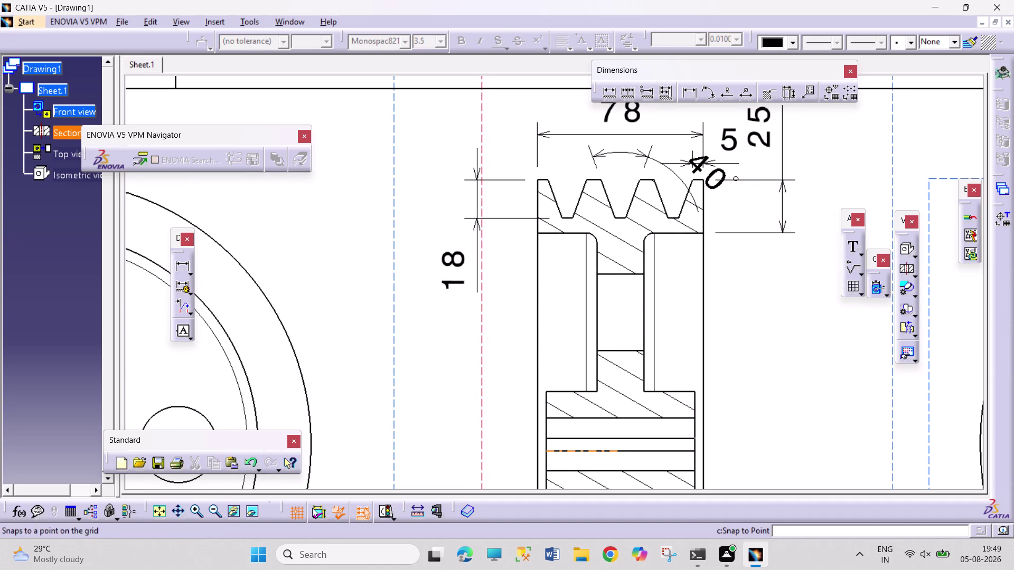
click(611, 91)
click(642, 312)
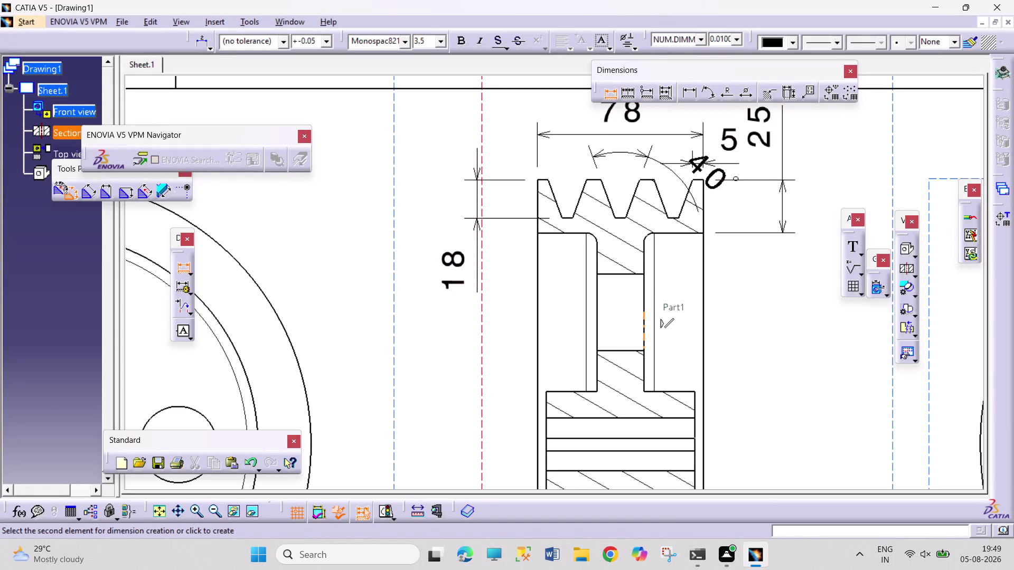
click(765, 313)
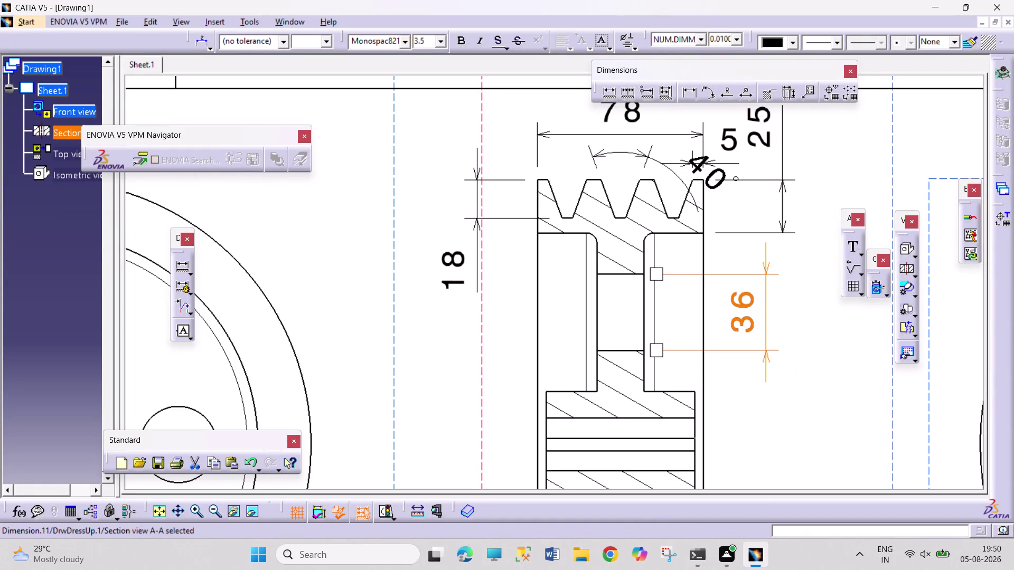
drag(739, 324, 741, 324)
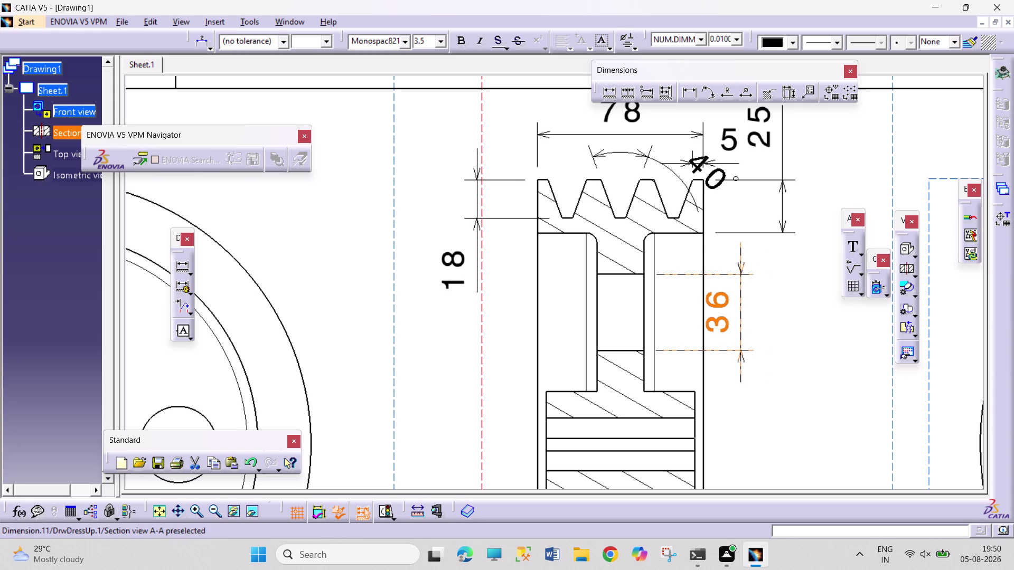
drag(741, 324, 784, 333)
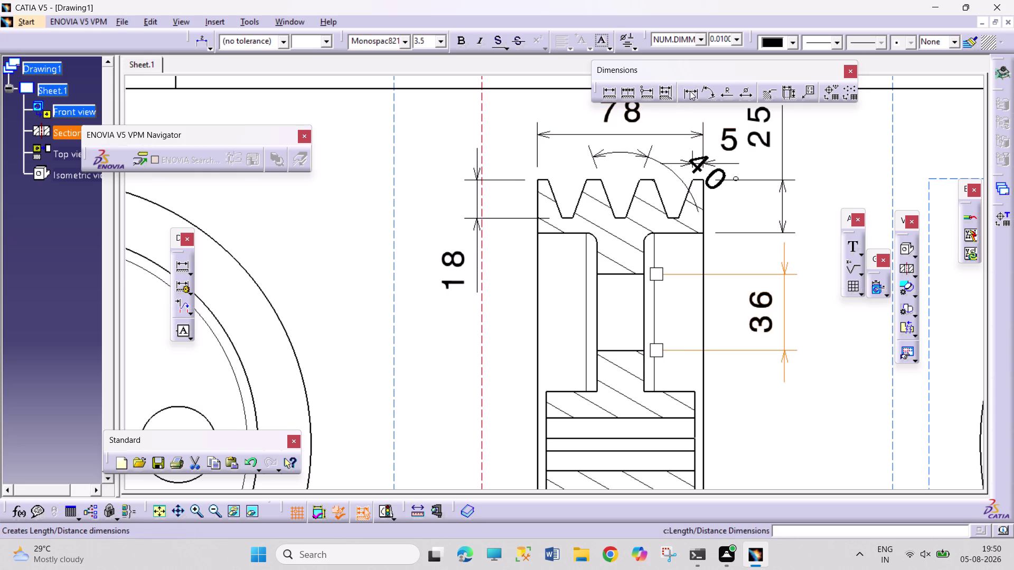
Dimension the 22 hub gap width and shift it to the left.
click(690, 91)
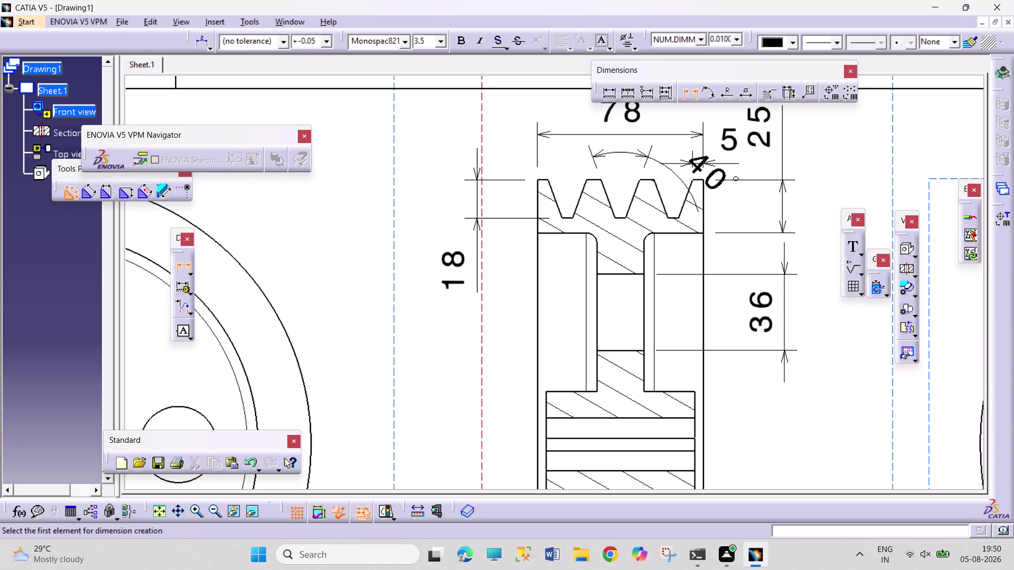
click(596, 320)
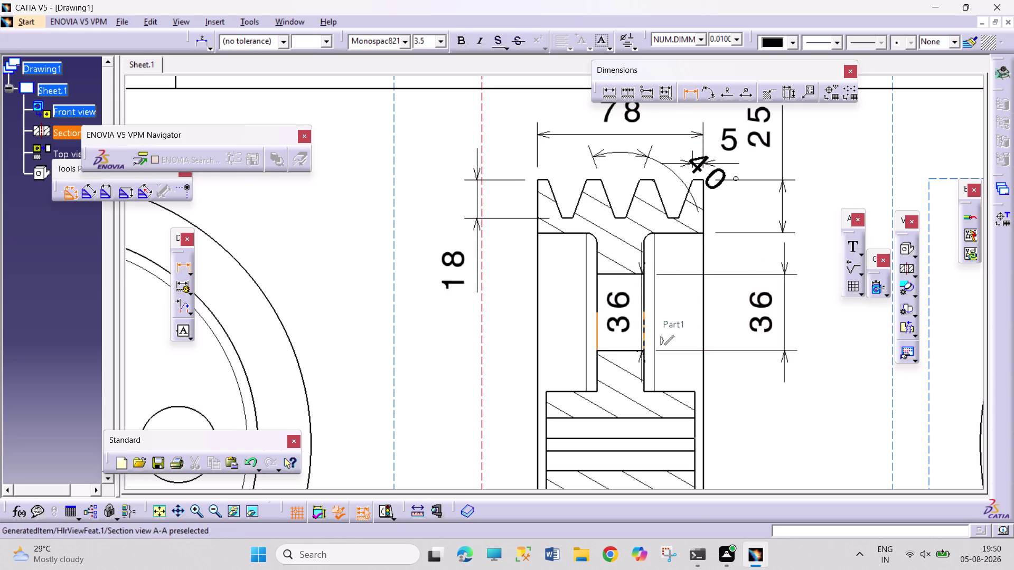
click(641, 329)
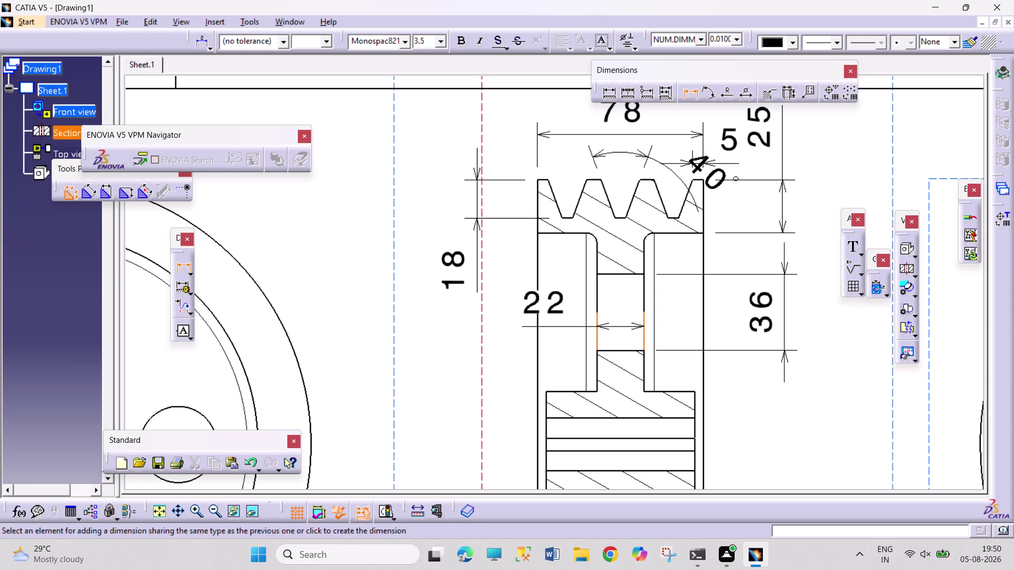
click(641, 325)
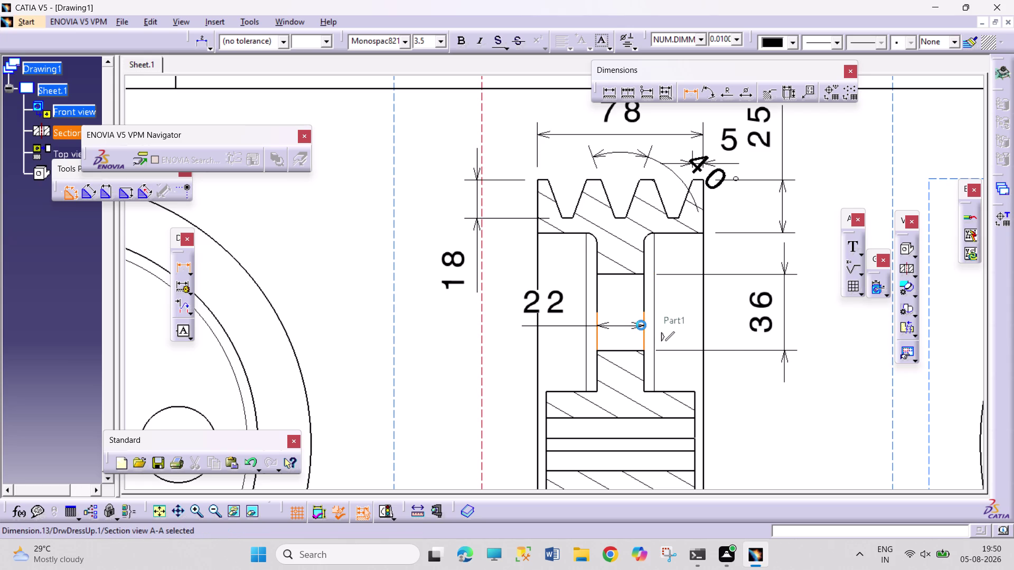
drag(546, 301, 524, 315)
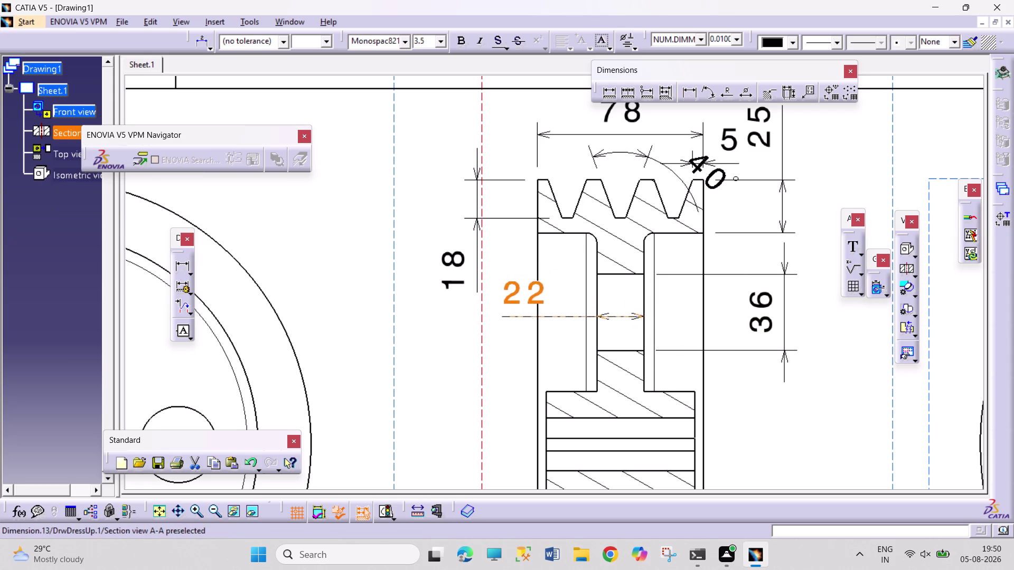
drag(524, 315, 511, 332)
click(748, 419)
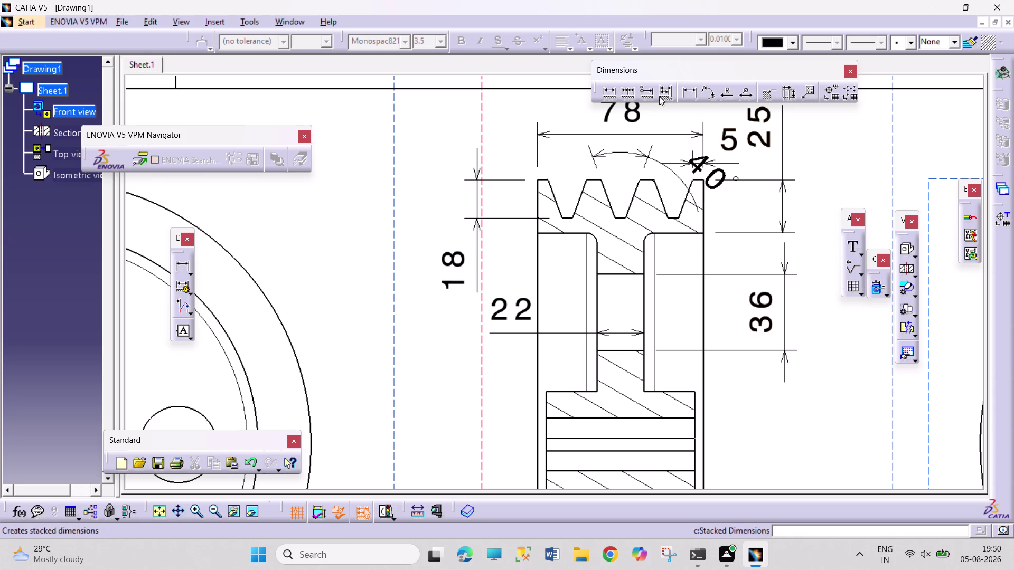
Add a 70 width dimension across the lower flange.
click(687, 95)
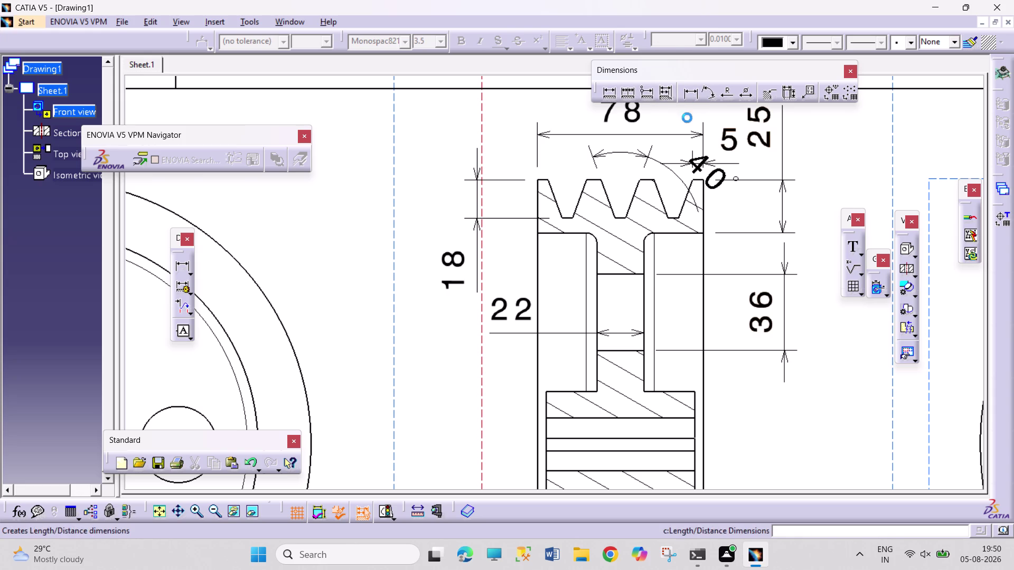
click(546, 427)
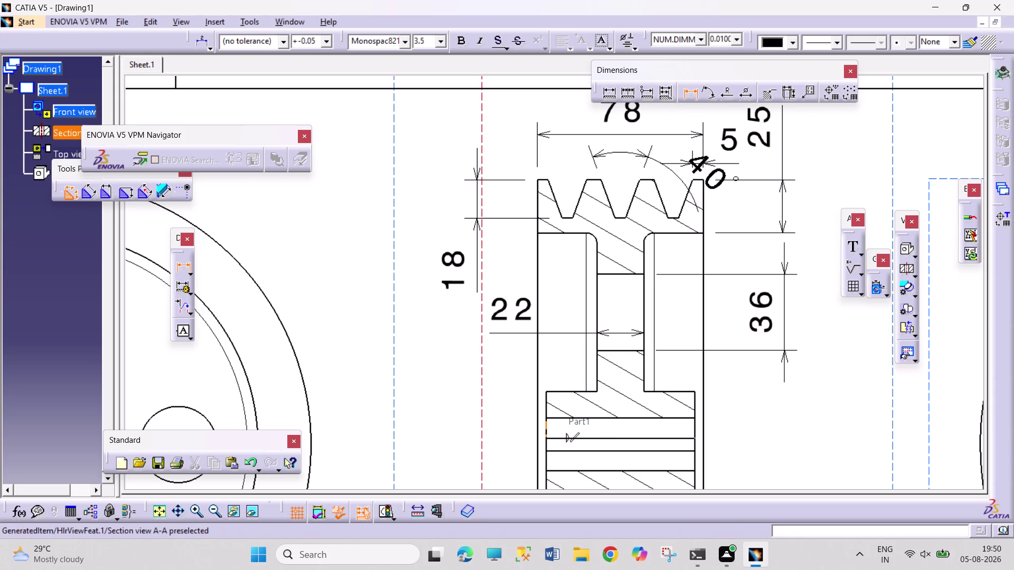
click(692, 426)
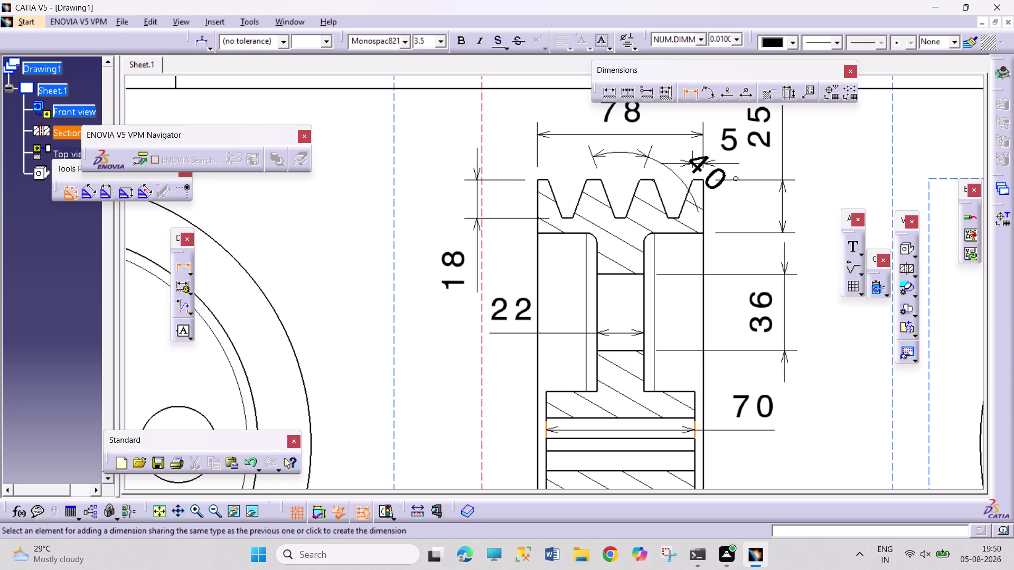
click(752, 428)
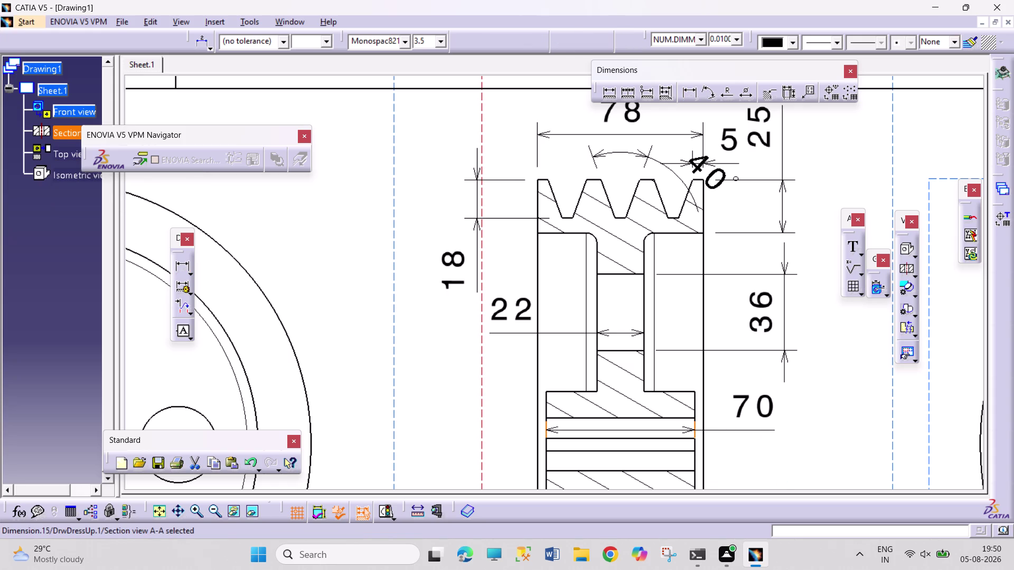
right_click(755, 317)
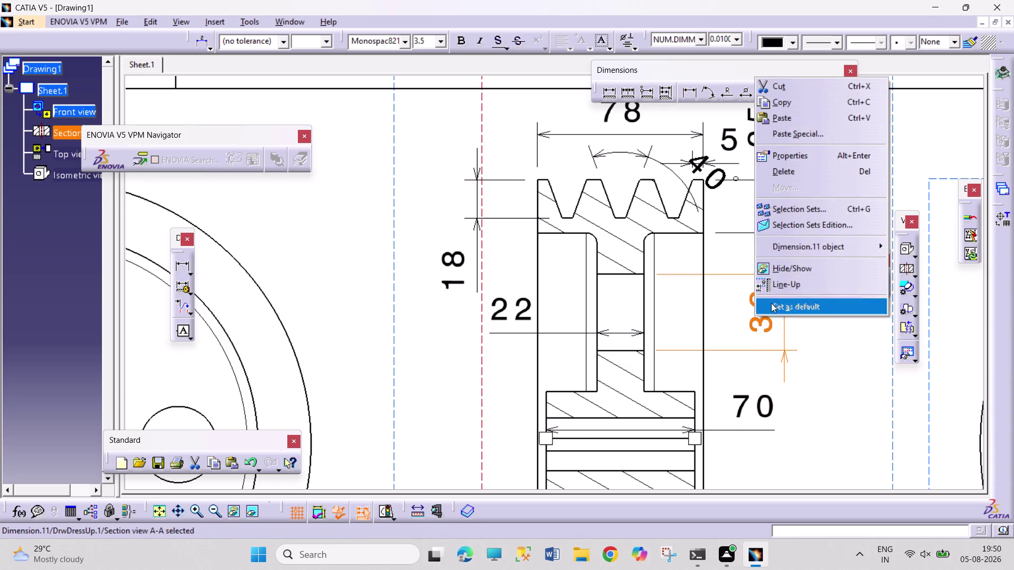
Delete the 36 hub dimension, then place and remove a trial R18 radius dimension.
click(778, 167)
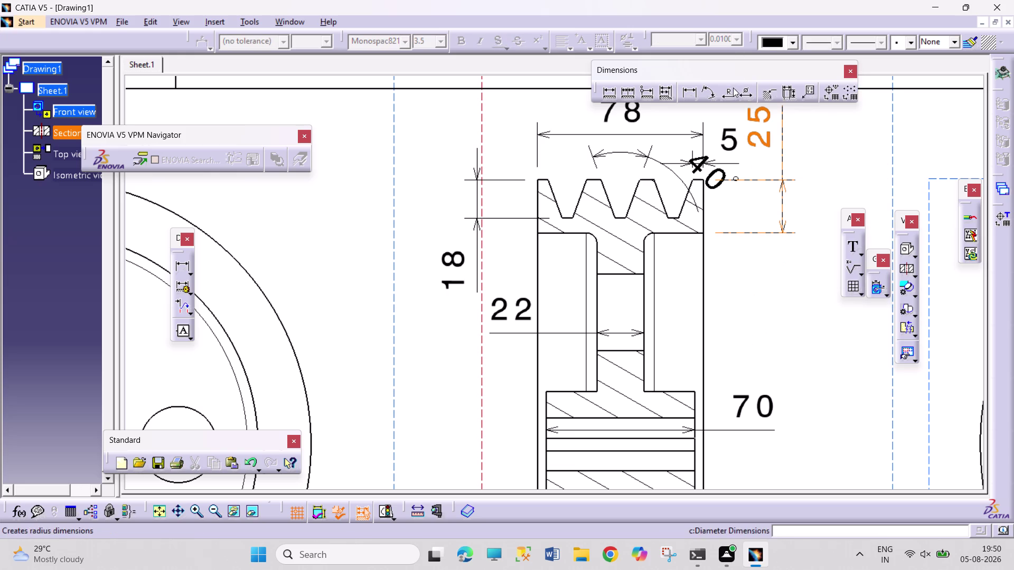
click(726, 89)
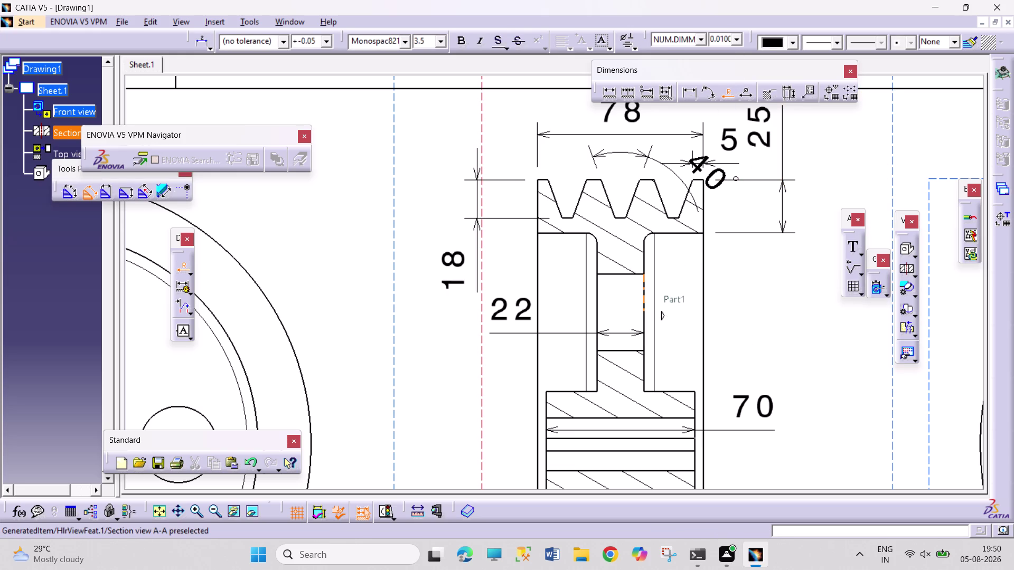
click(641, 305)
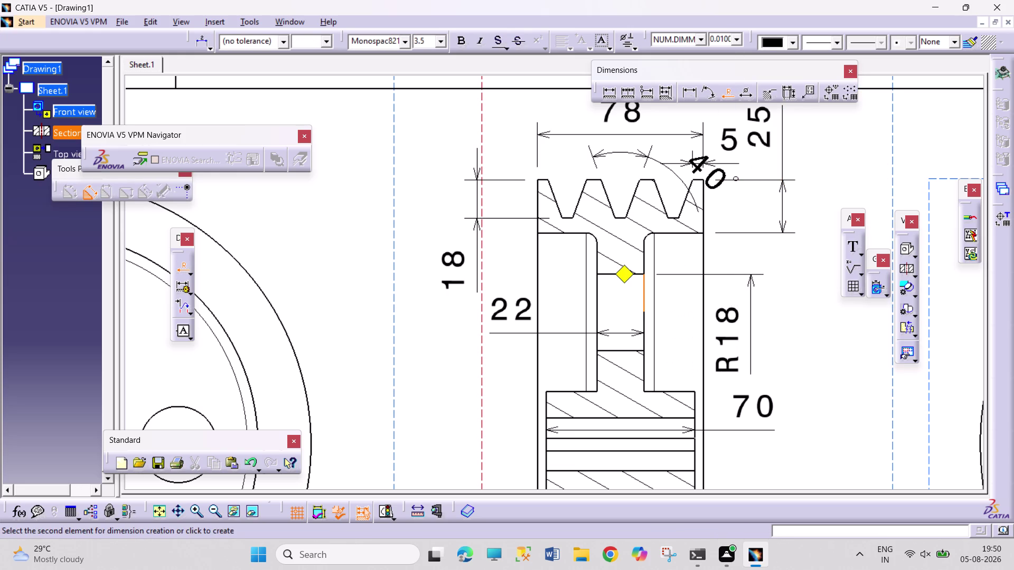
click(771, 290)
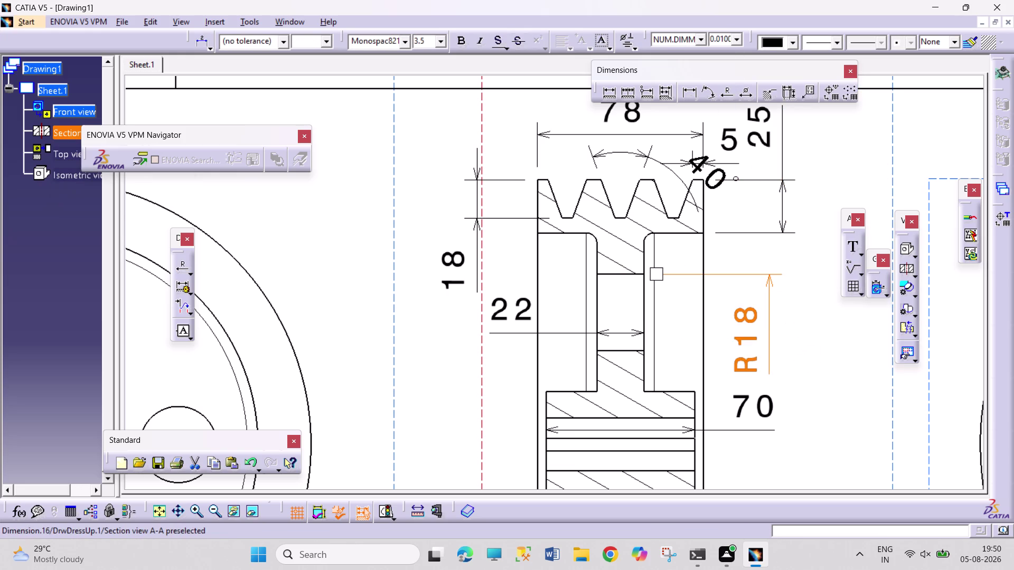
click(813, 391)
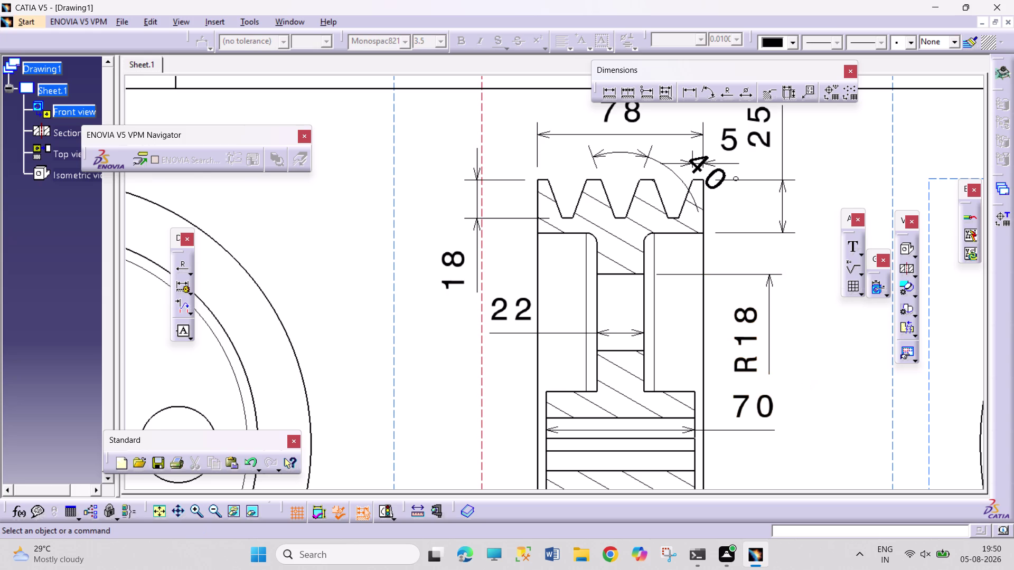
right_click(732, 350)
drag(754, 192, 746, 194)
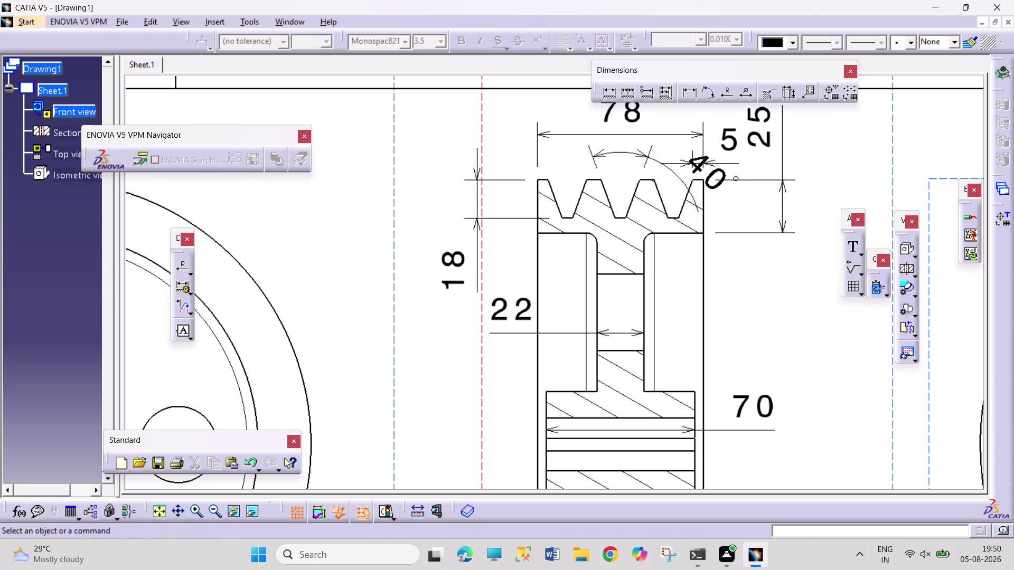
click(750, 88)
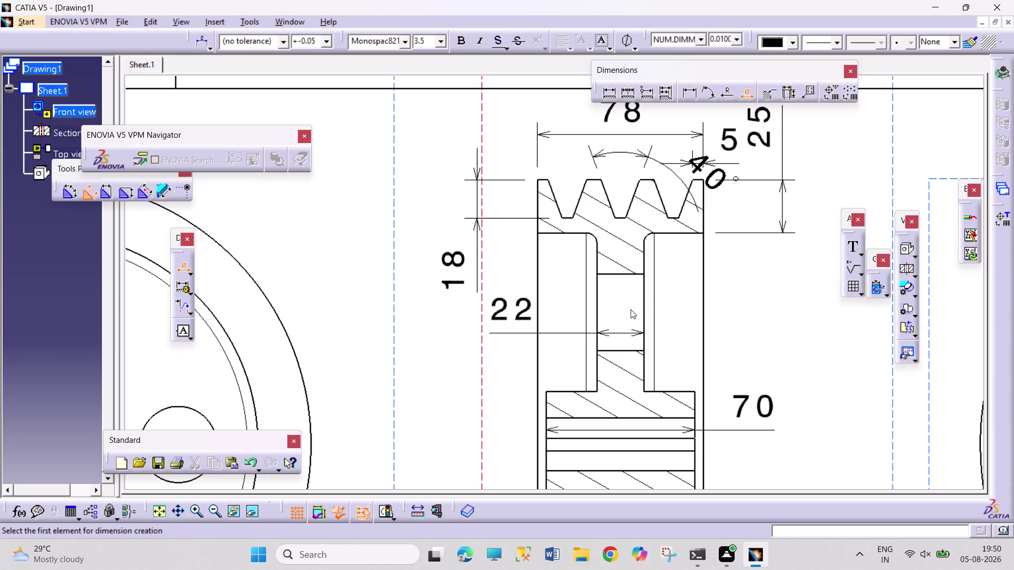
Place a Ø36 hub diameter dimension and drag it nearer the hub web.
click(642, 303)
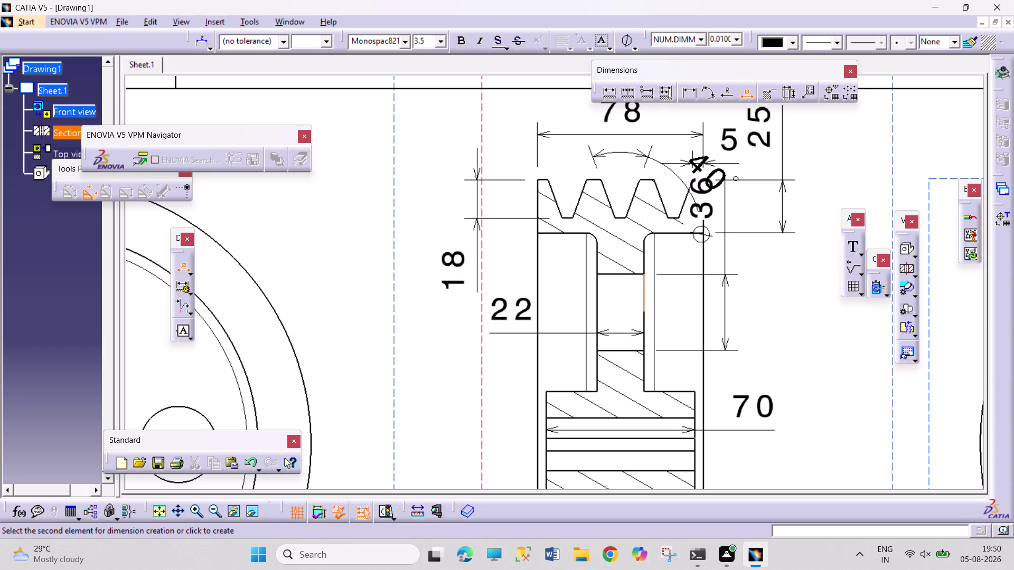
click(825, 321)
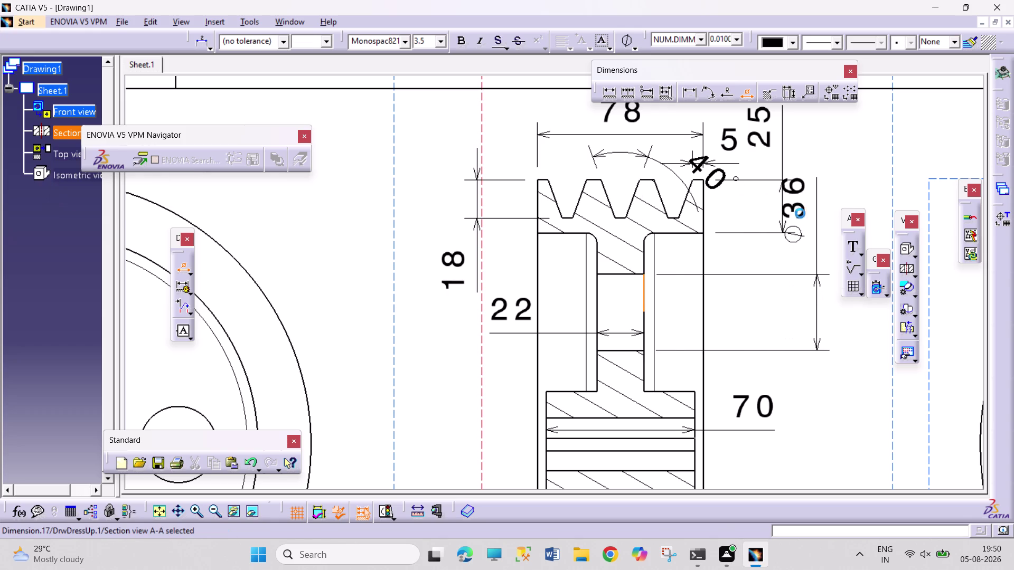
drag(802, 193, 791, 293)
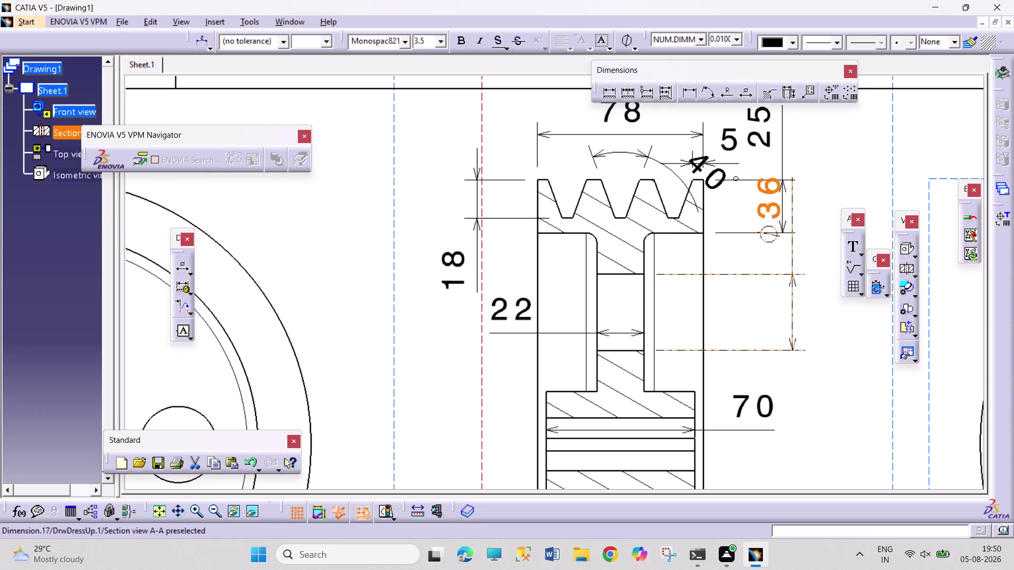
drag(790, 293, 778, 320)
drag(748, 200, 747, 285)
drag(723, 192, 734, 250)
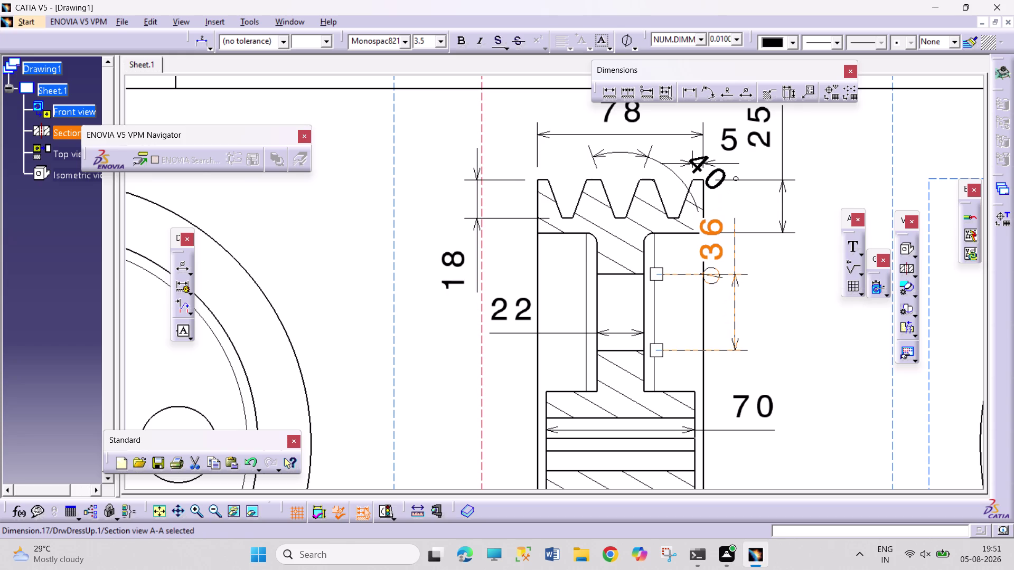
drag(723, 251, 775, 279)
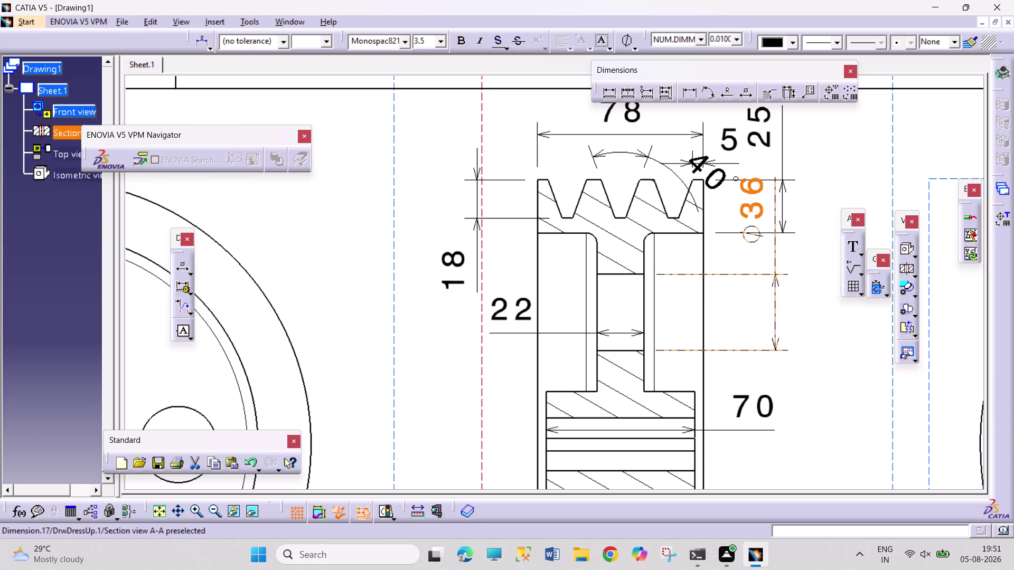
drag(775, 279, 769, 278)
drag(744, 210, 745, 241)
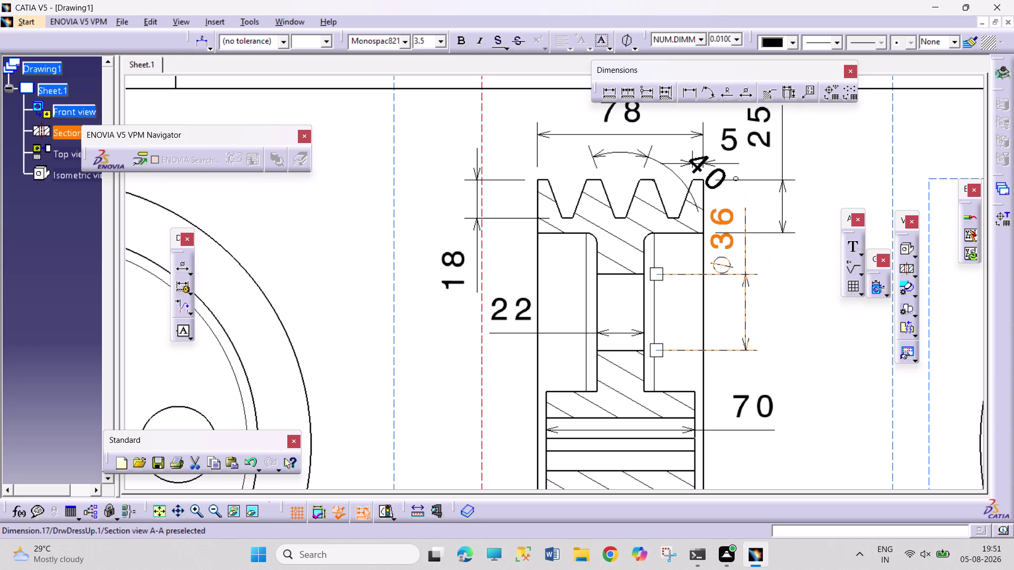
click(781, 259)
click(811, 305)
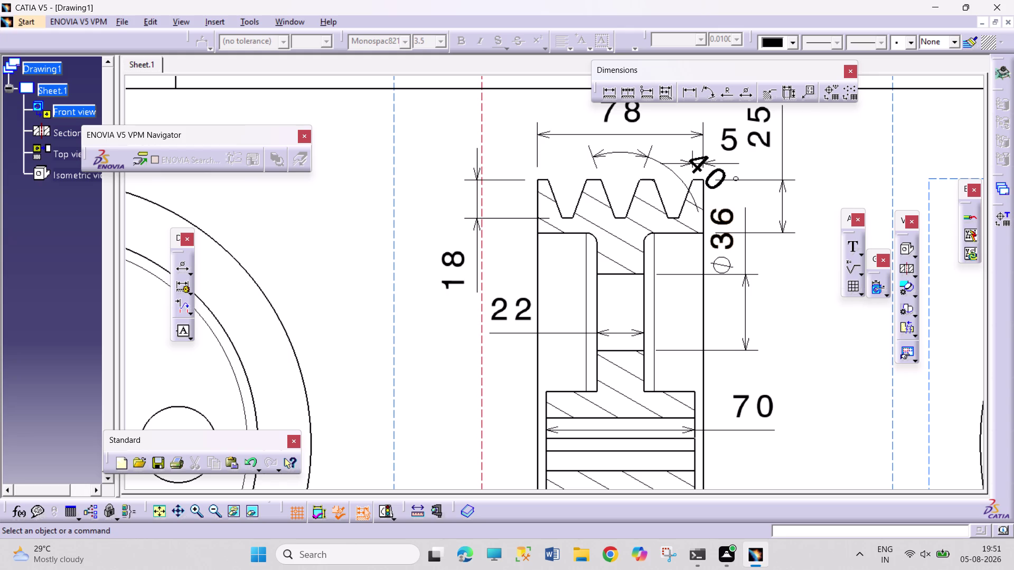
middle_drag(809, 362, 785, 195)
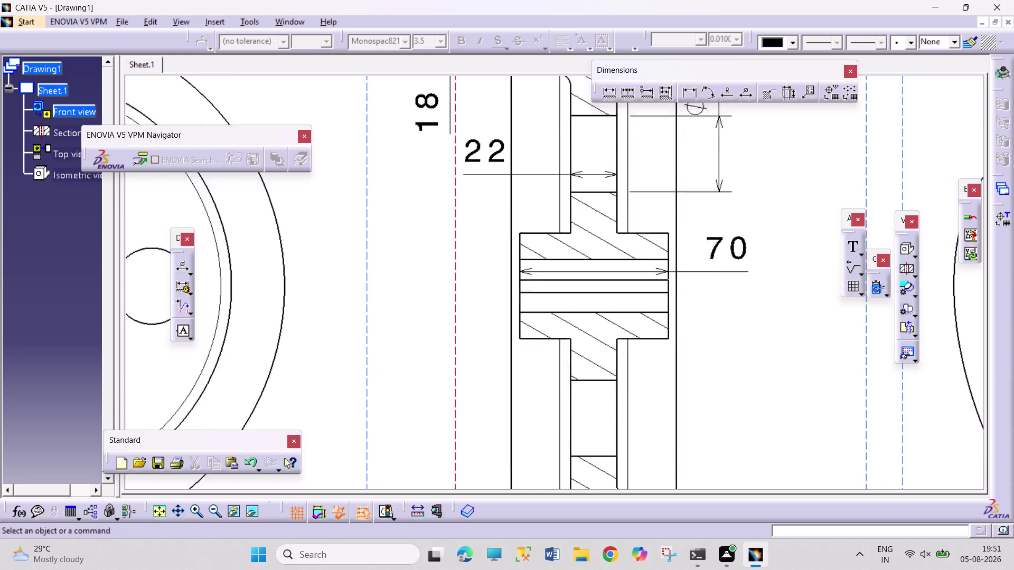
Move the 70 width dimension up to sit just above the hub.
middle_drag(784, 195, 774, 121)
middle_drag(753, 267, 750, 378)
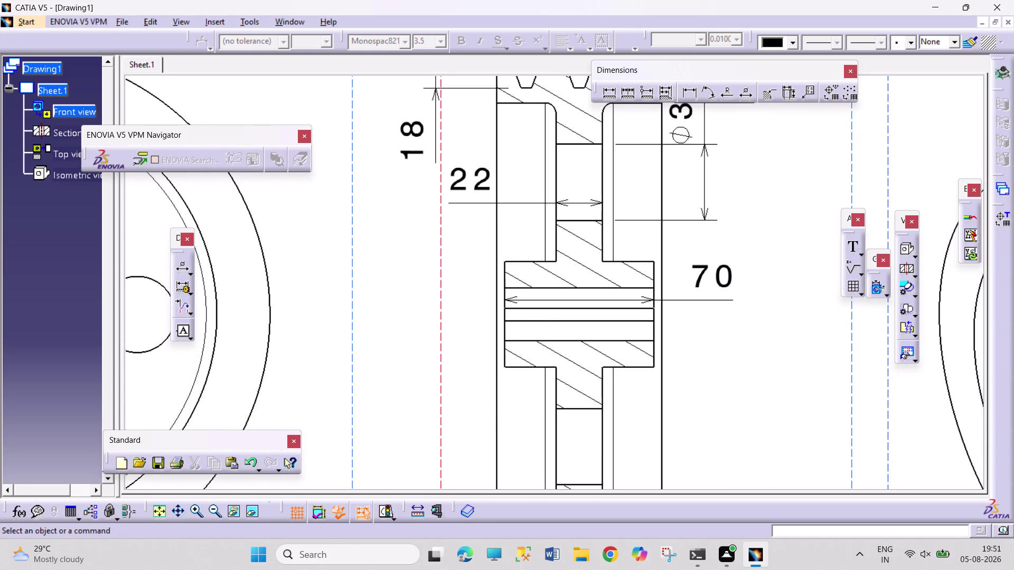
drag(721, 276, 728, 230)
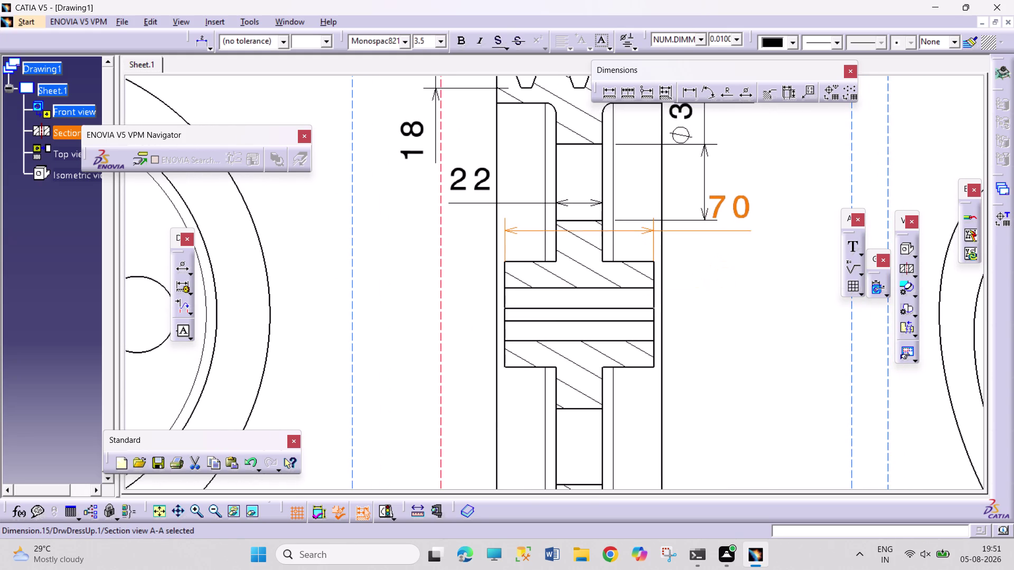
drag(728, 230, 730, 235)
click(742, 300)
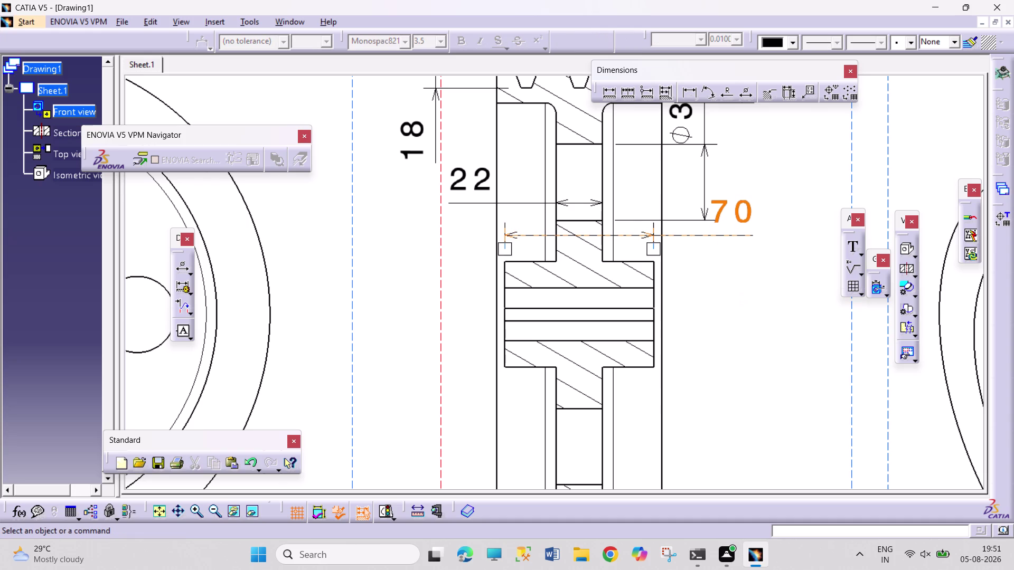
click(681, 92)
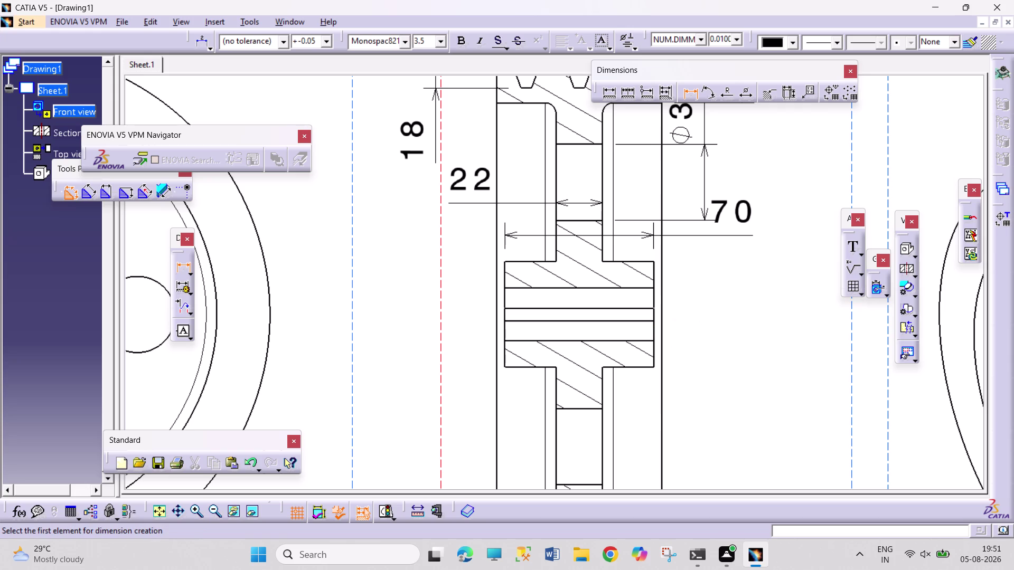
Cancel a stray 7.97 dimension with Escape.
click(651, 299)
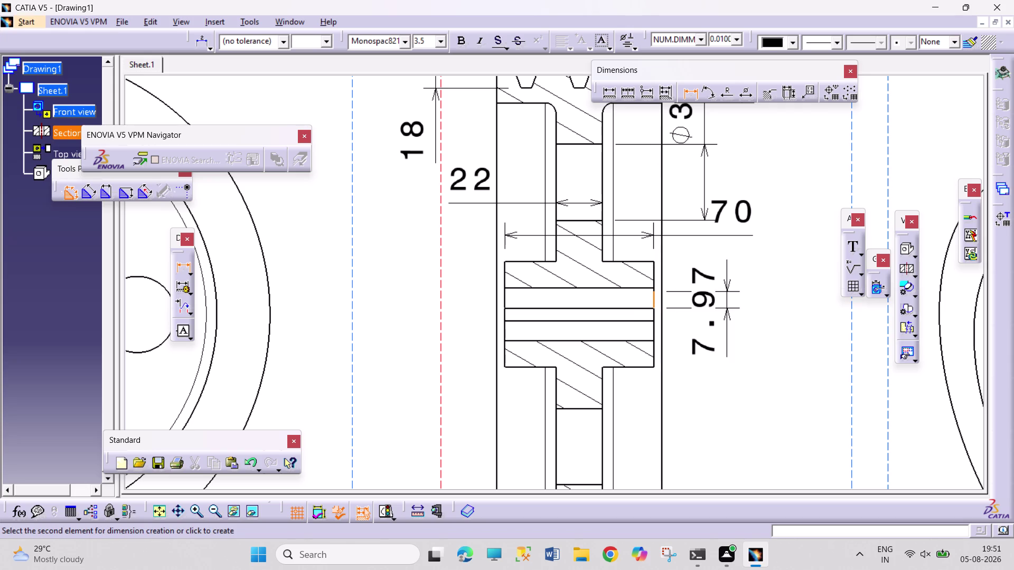
key(Escape)
key(Escape)
key(Escape)
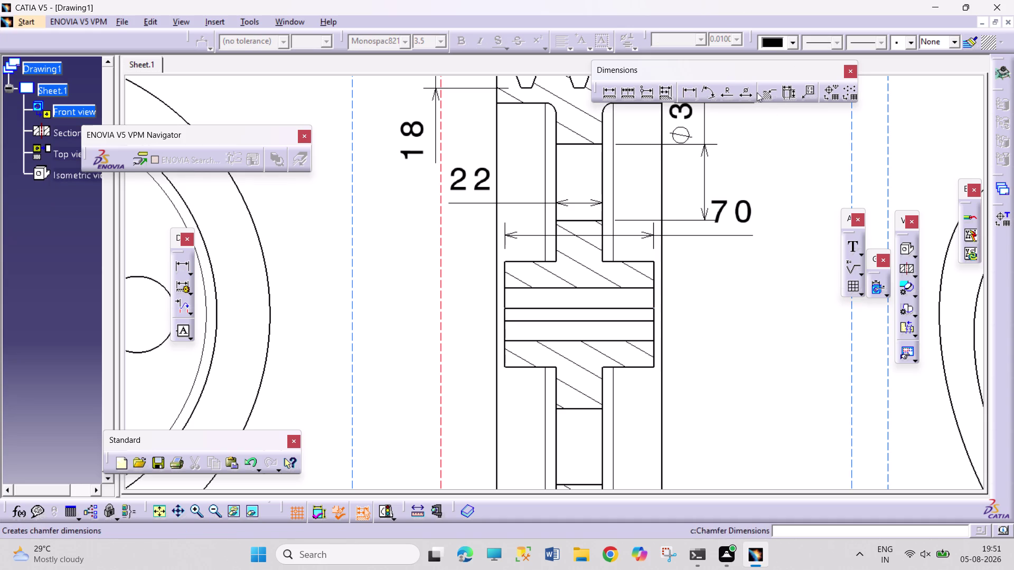
click(742, 95)
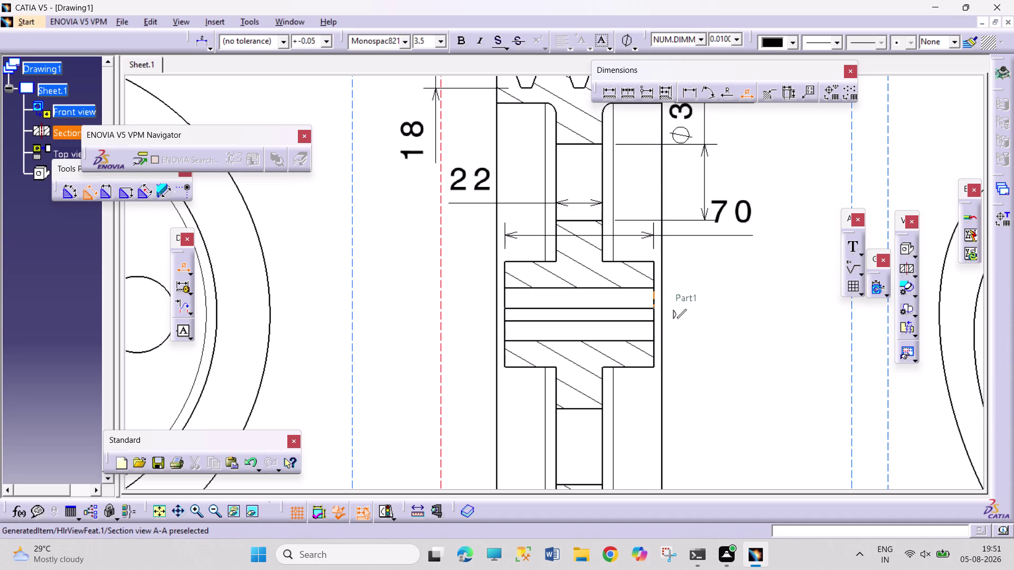
Dimension the hub bore as Ø25, placed right of the hub.
drag(654, 301, 659, 302)
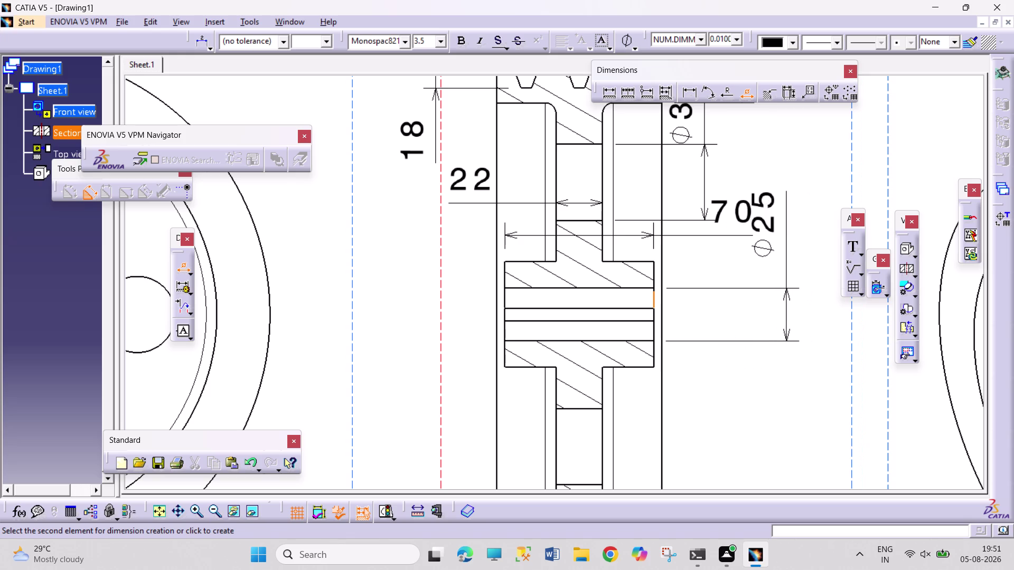
click(759, 379)
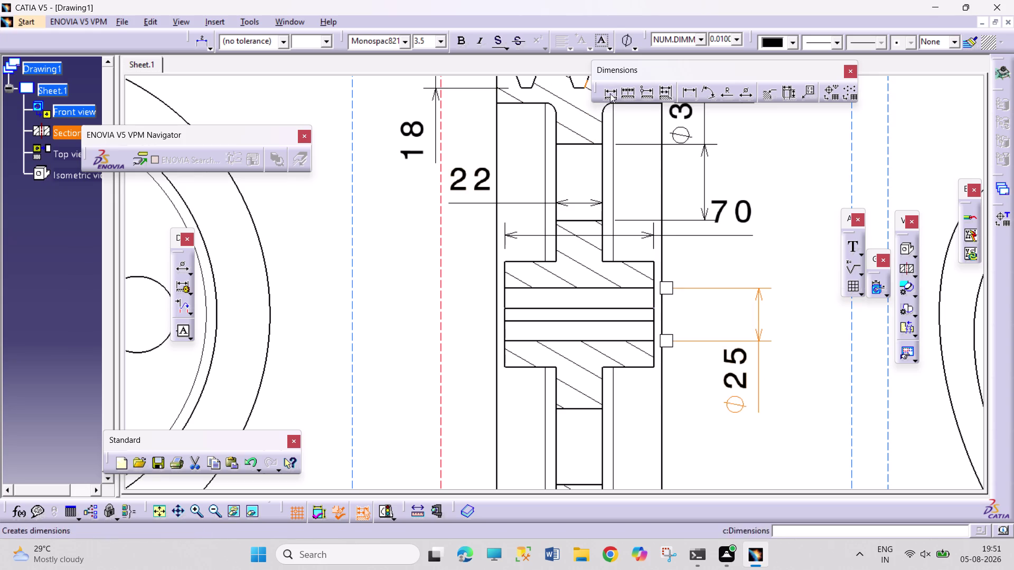
click(742, 94)
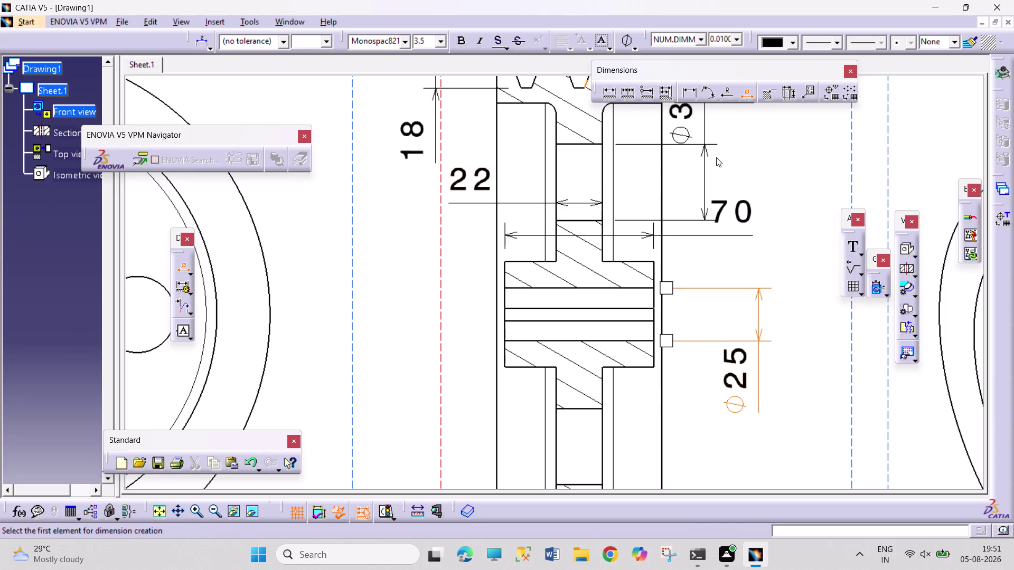
Cancel an unwanted 12.5 diameter dimension and undo the last change.
click(653, 280)
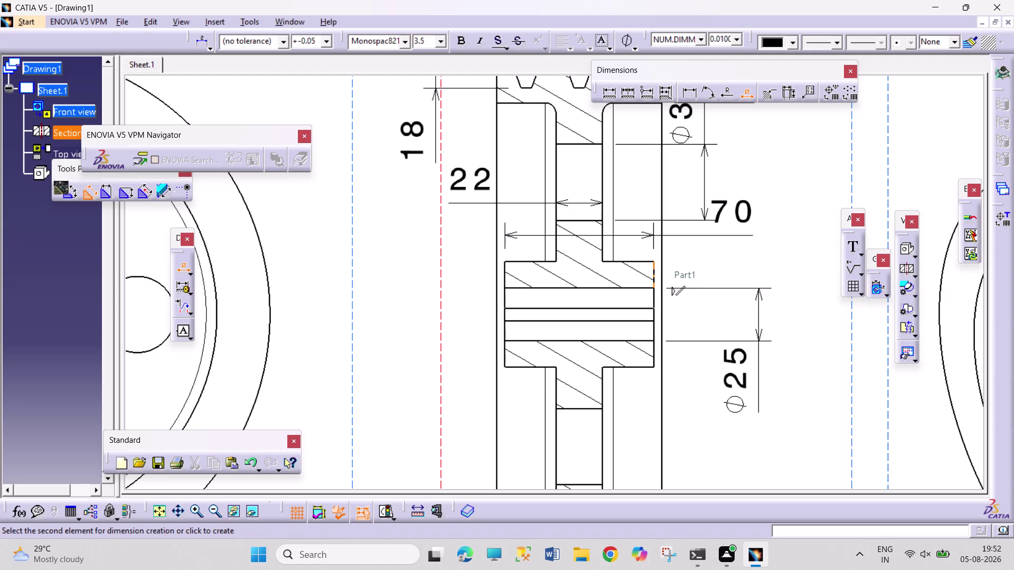
click(816, 326)
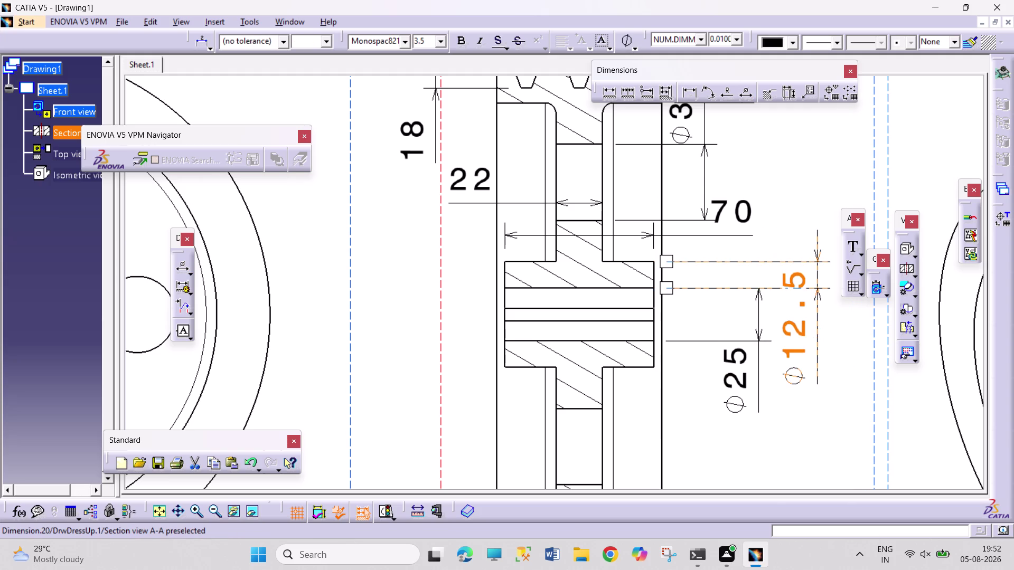
key(Escape)
key(Escape)
key(Escape)
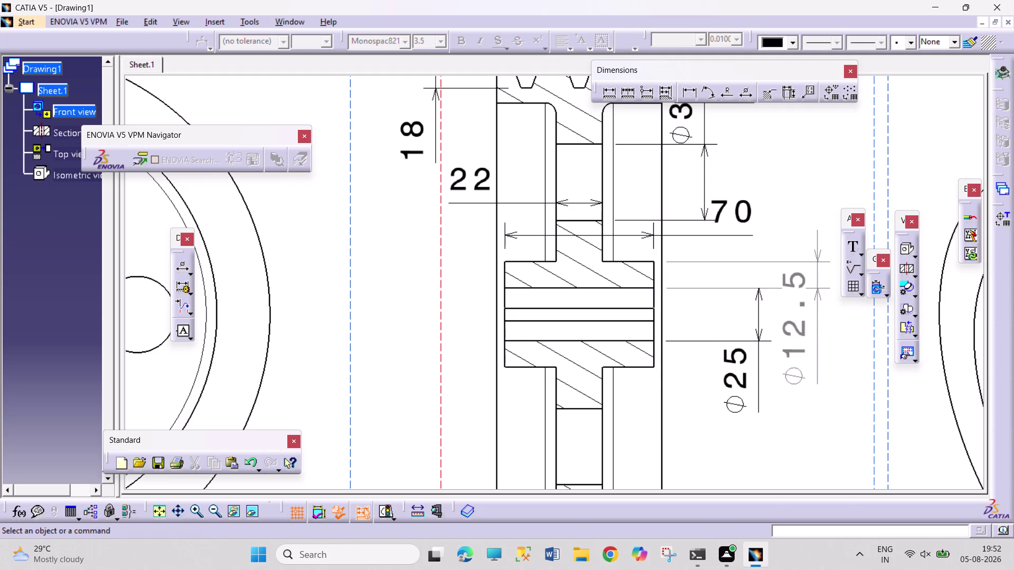
scroll(up, 3)
scroll(down, 3)
key(ctrl+z)
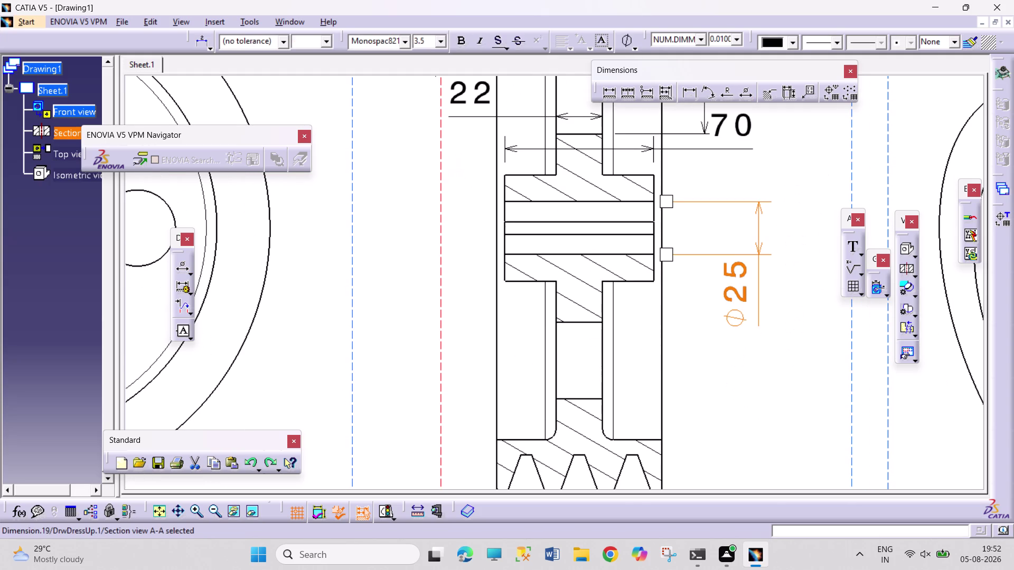
click(762, 368)
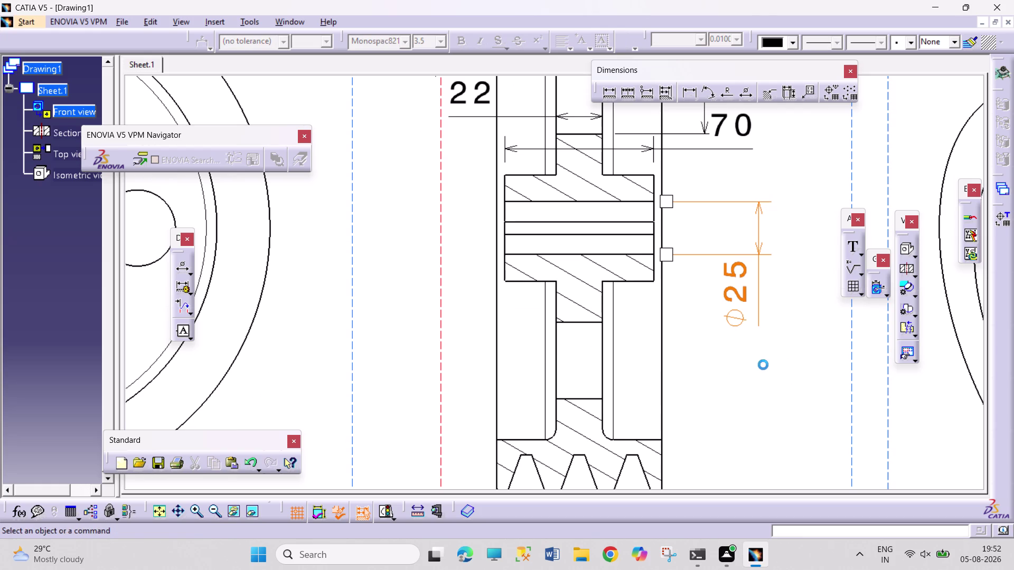
Start a 12.5 diameter dimension on the hub's left edge.
click(745, 92)
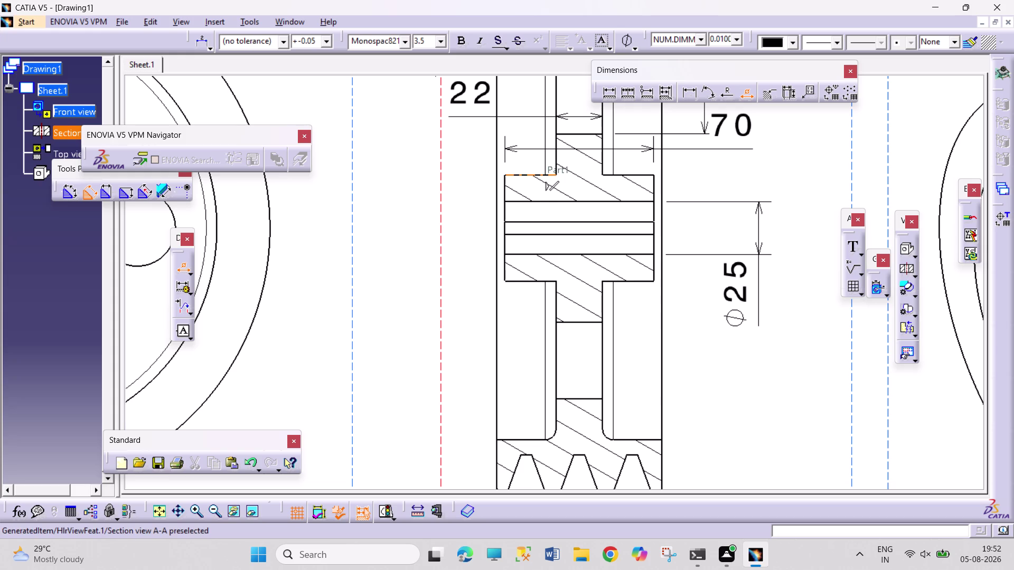
click(506, 273)
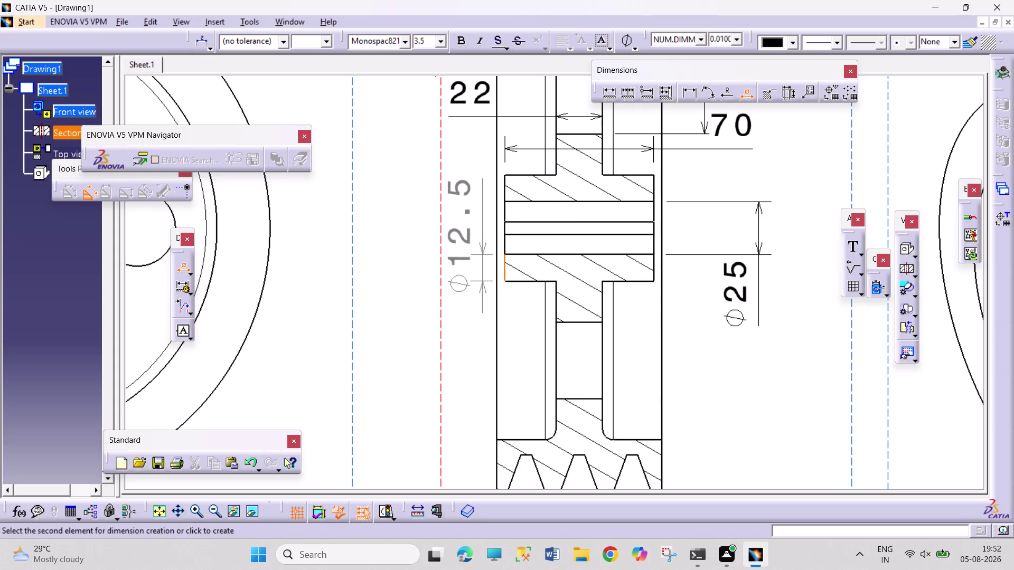
key(super+F1)
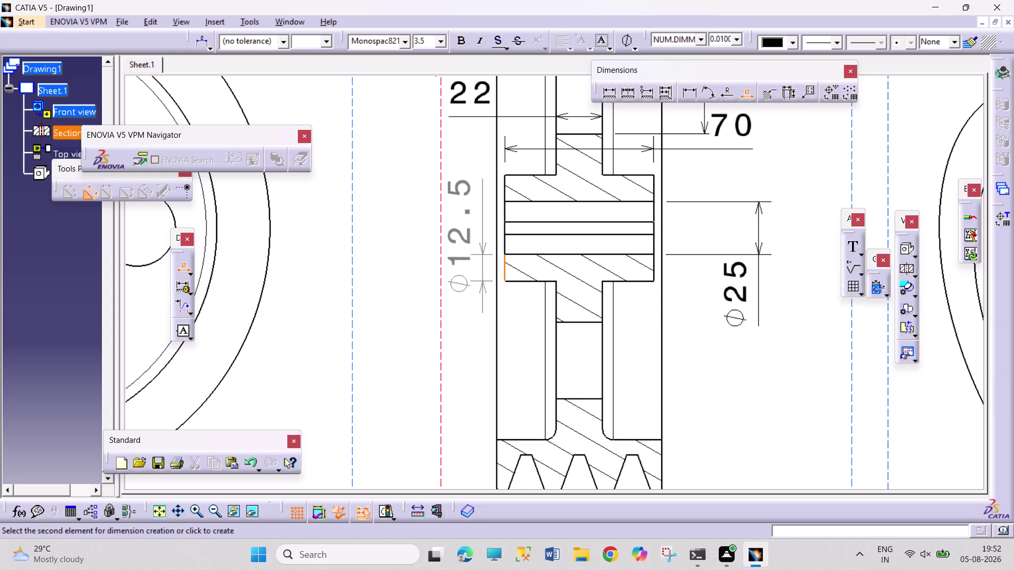